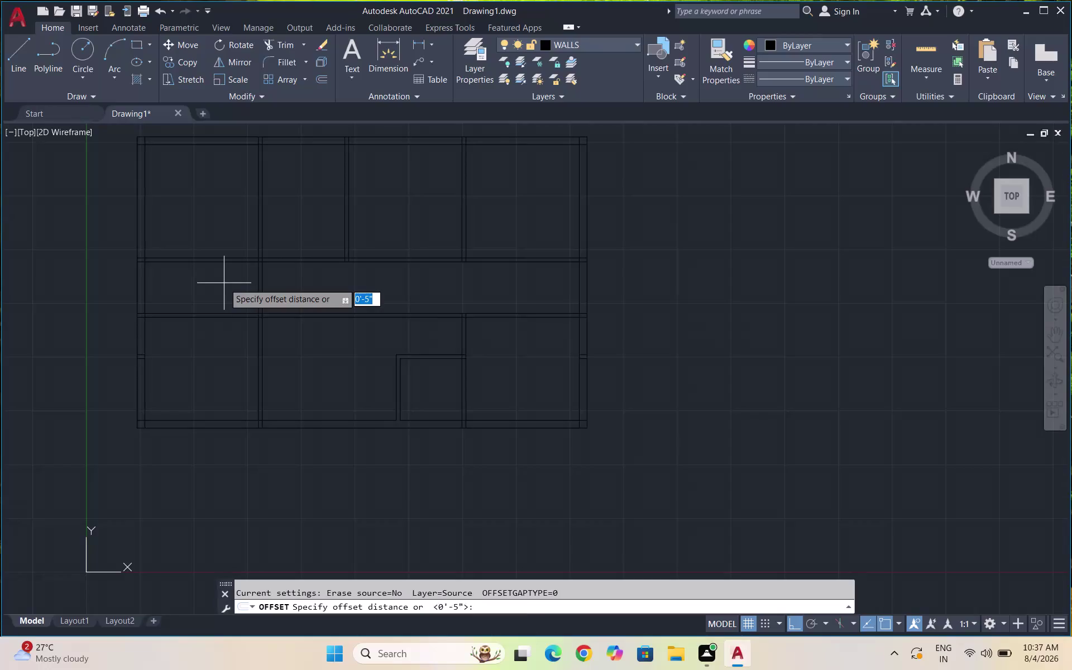
Offset the left outer wall line 6' into the plan.
key(6)
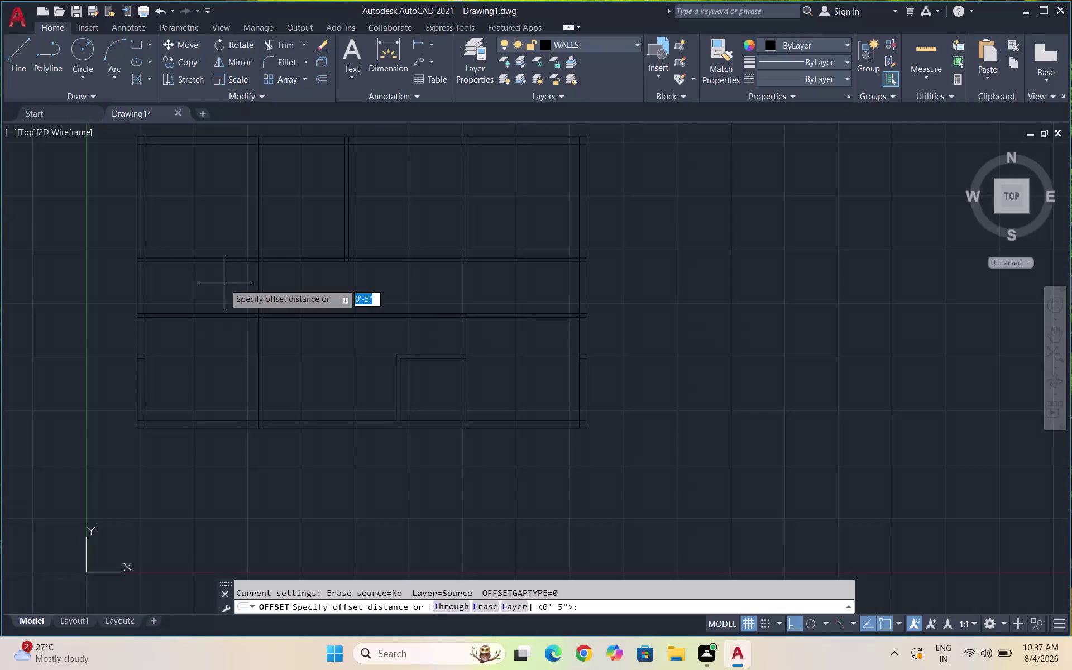
key(apostrophe)
key(Return)
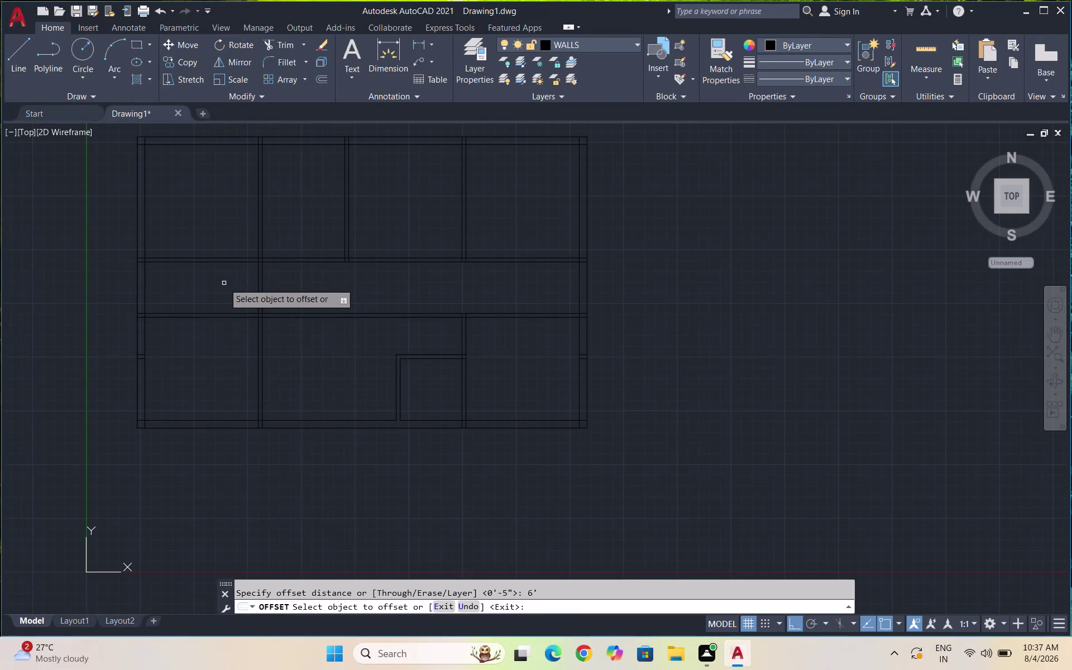
click(145, 293)
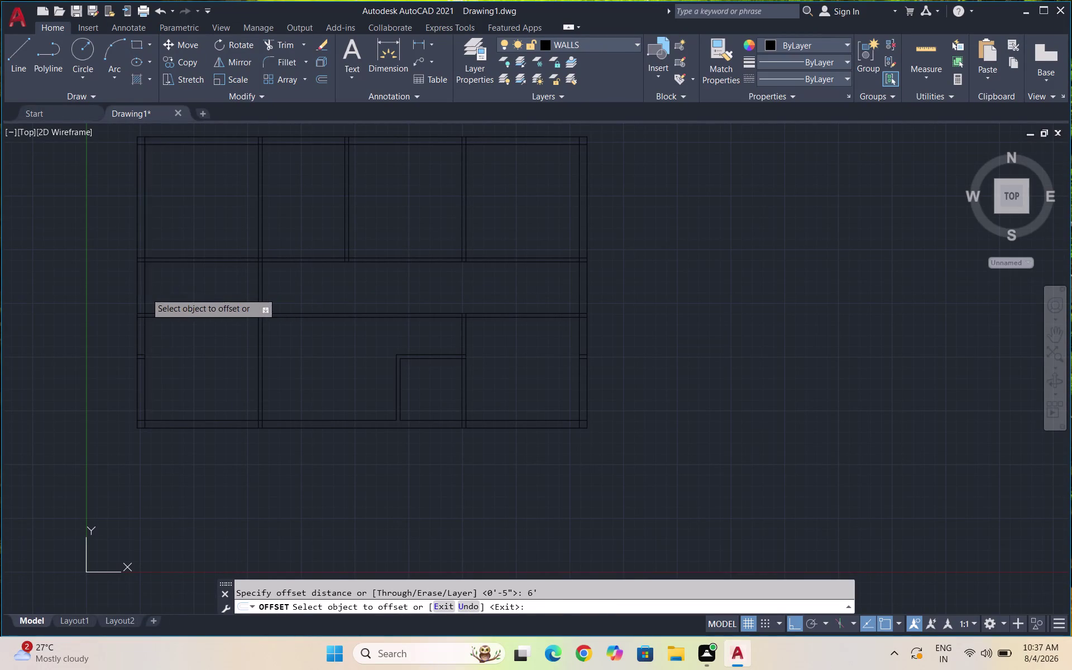
click(181, 289)
key(Escape)
Offset the new interior line by 4.5 to form the wall's second line.
key(o)
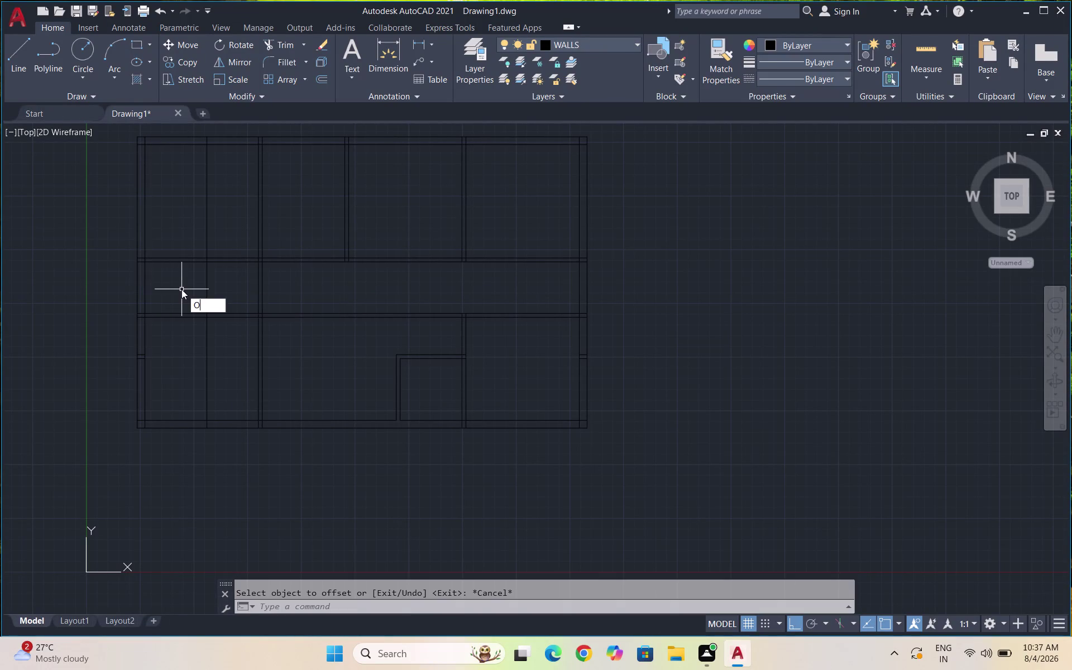
key(Return)
text(4.5)
key(Return)
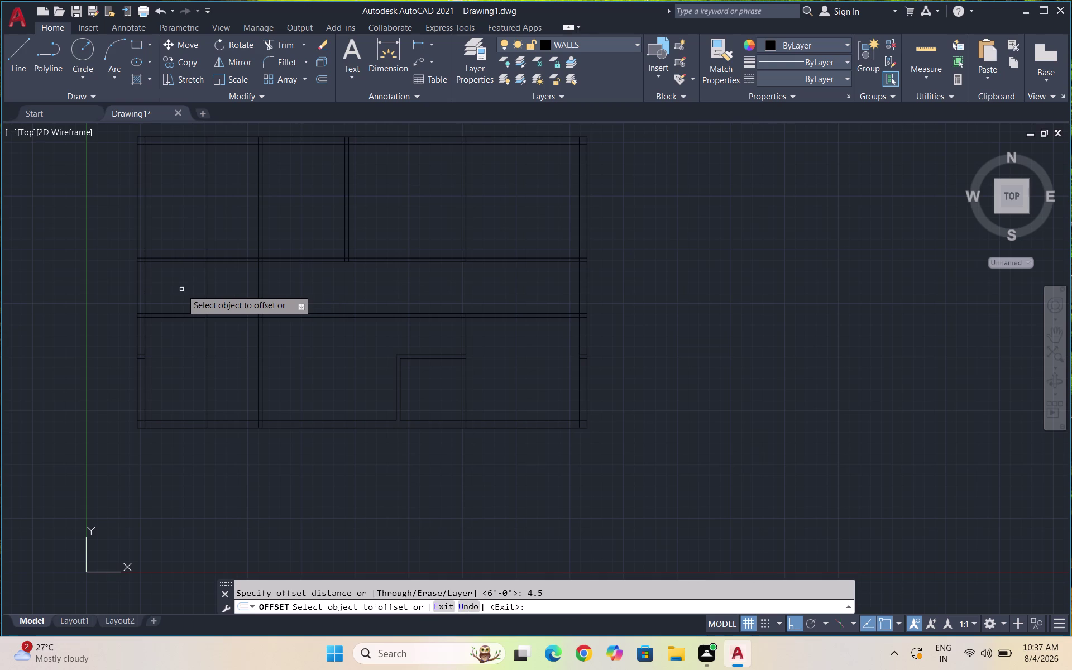
drag(207, 282, 225, 282)
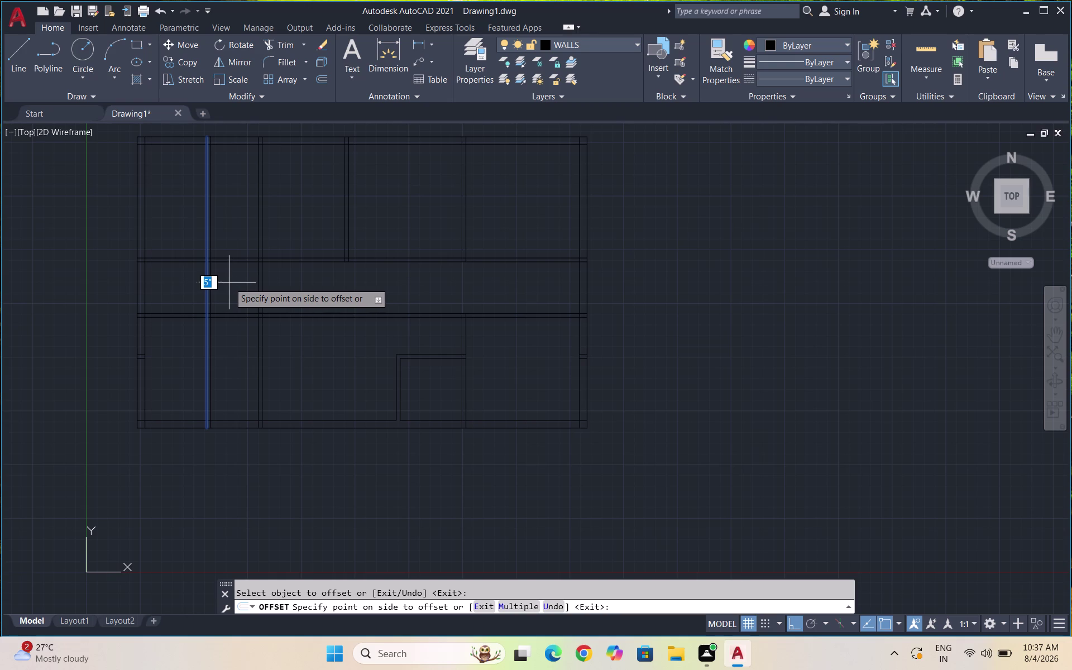
text(4.5)
key(Return)
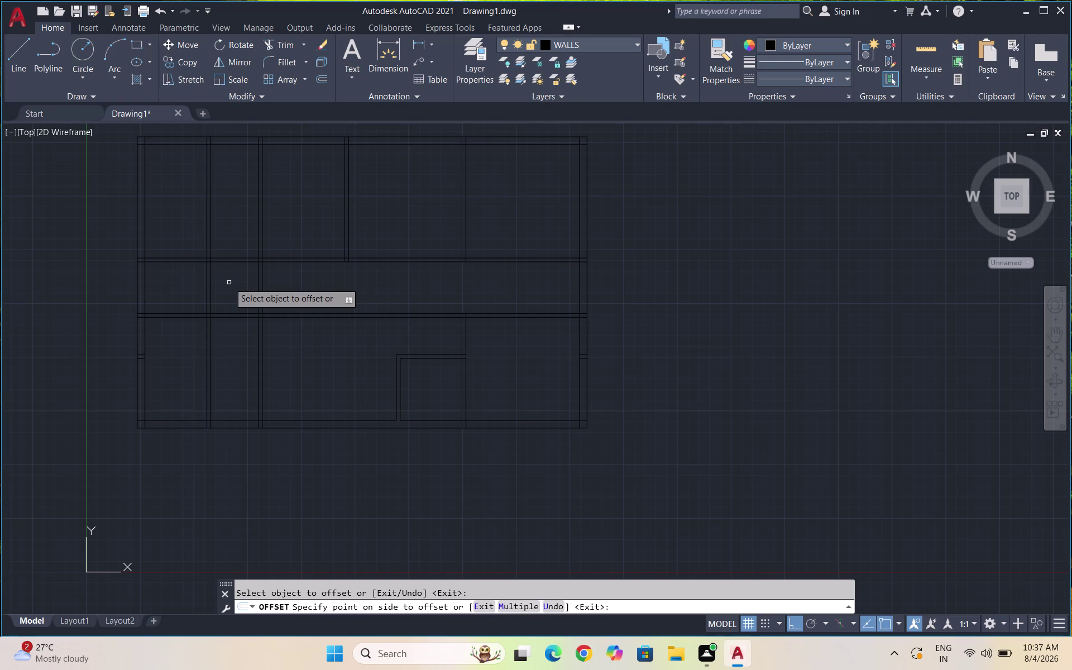
key(Escape)
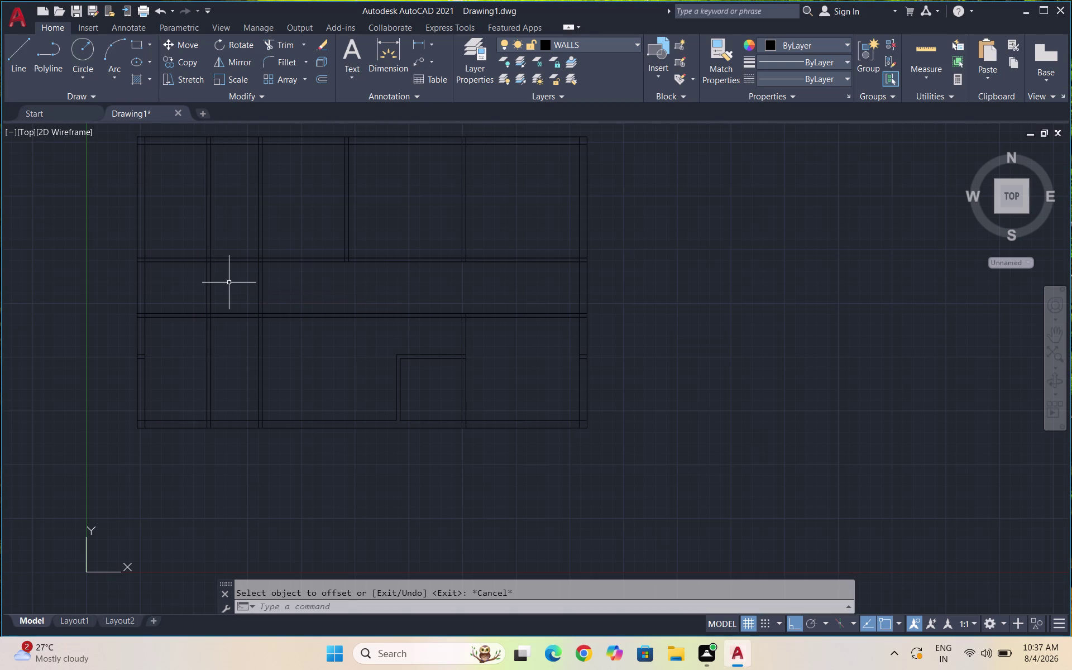
Trim the new wall lines out of the top-left and bottom-left rooms and the extra middle segment.
text(TR)
key(Return)
key(Return)
drag(220, 189, 194, 197)
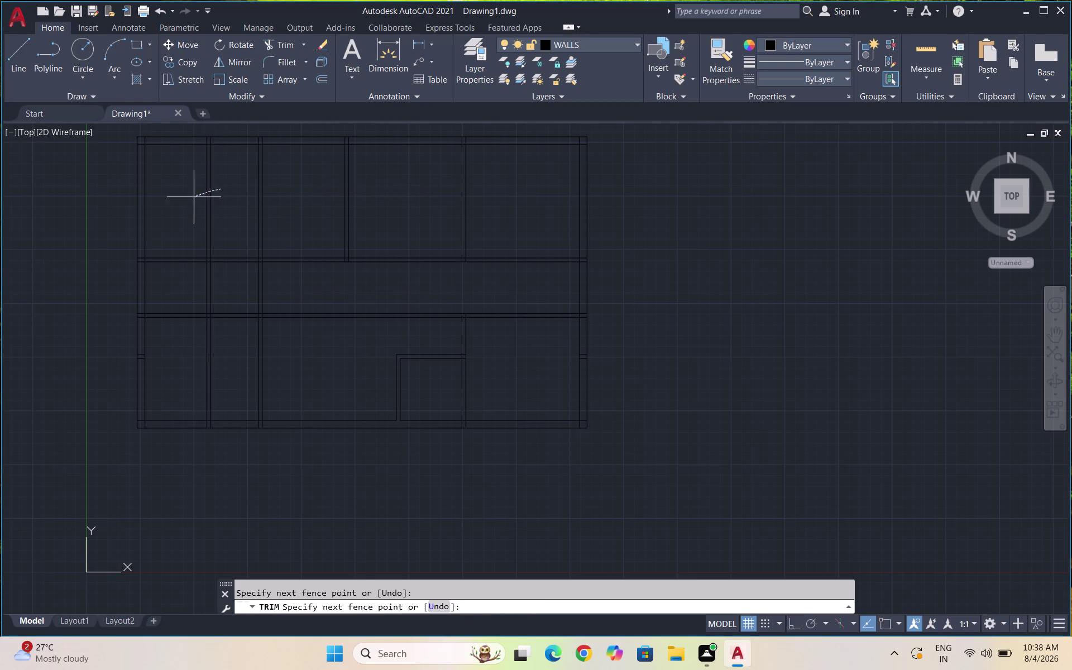
drag(195, 197, 194, 197)
drag(223, 373, 176, 373)
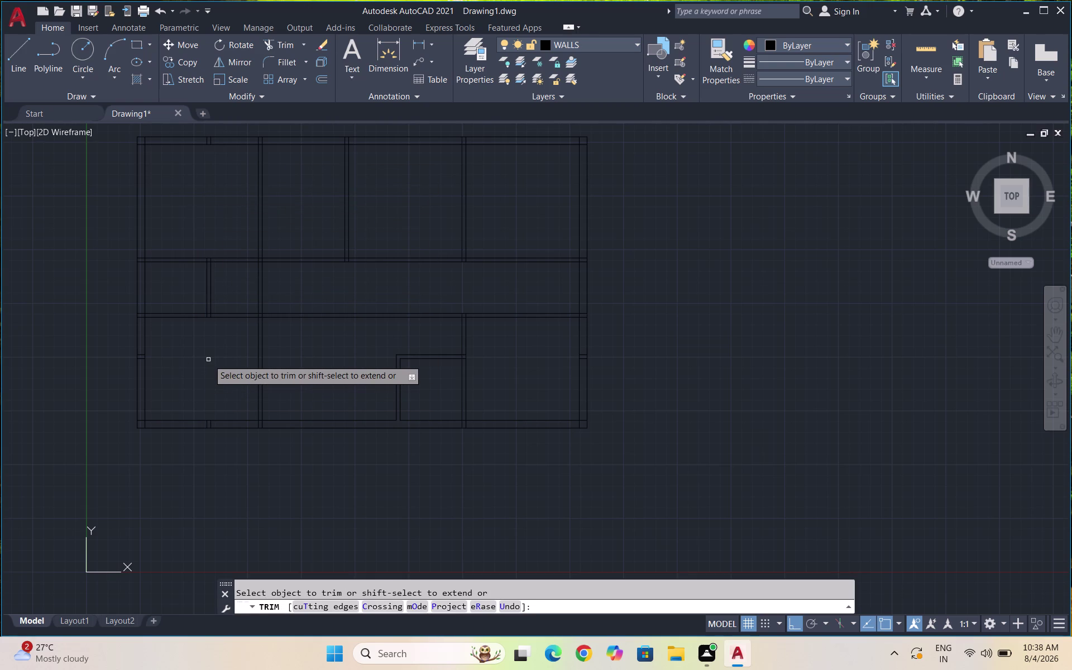
drag(244, 290, 350, 277)
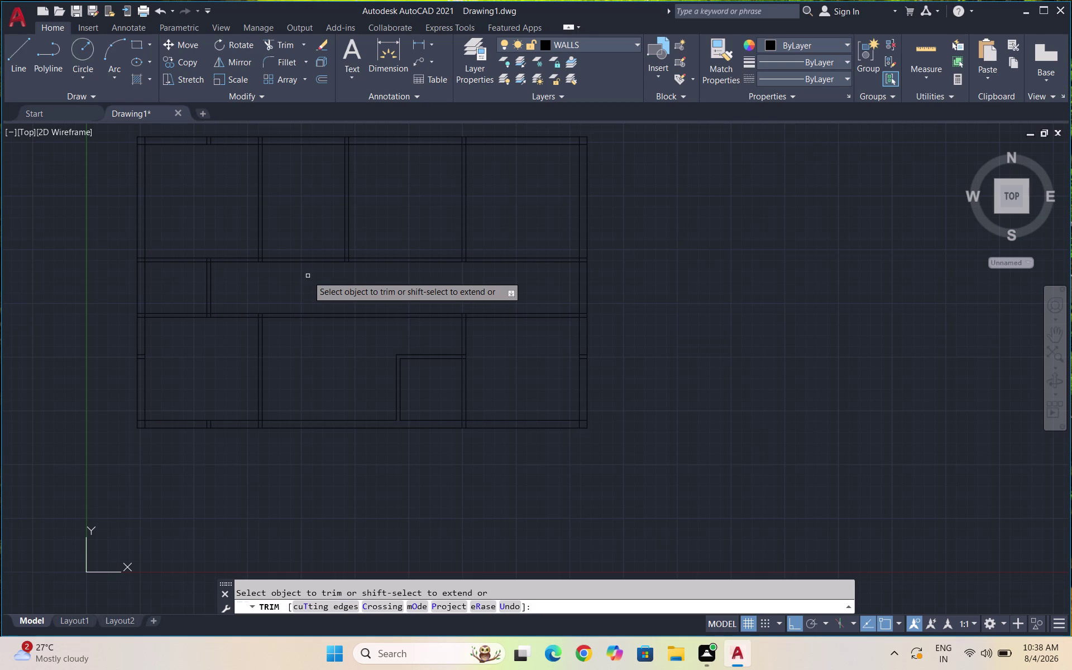
Trim the leftover line ends where the new wall meets the left outer wall.
scroll(down, 3)
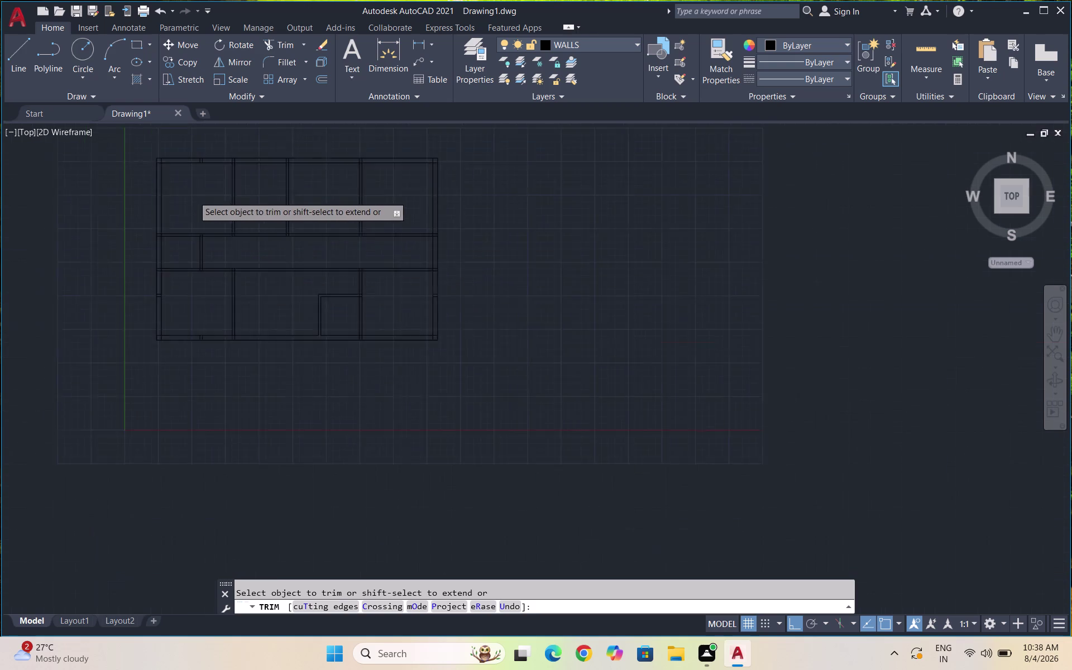
scroll(up, 3)
scroll(up, 3)
drag(365, 252, 363, 251)
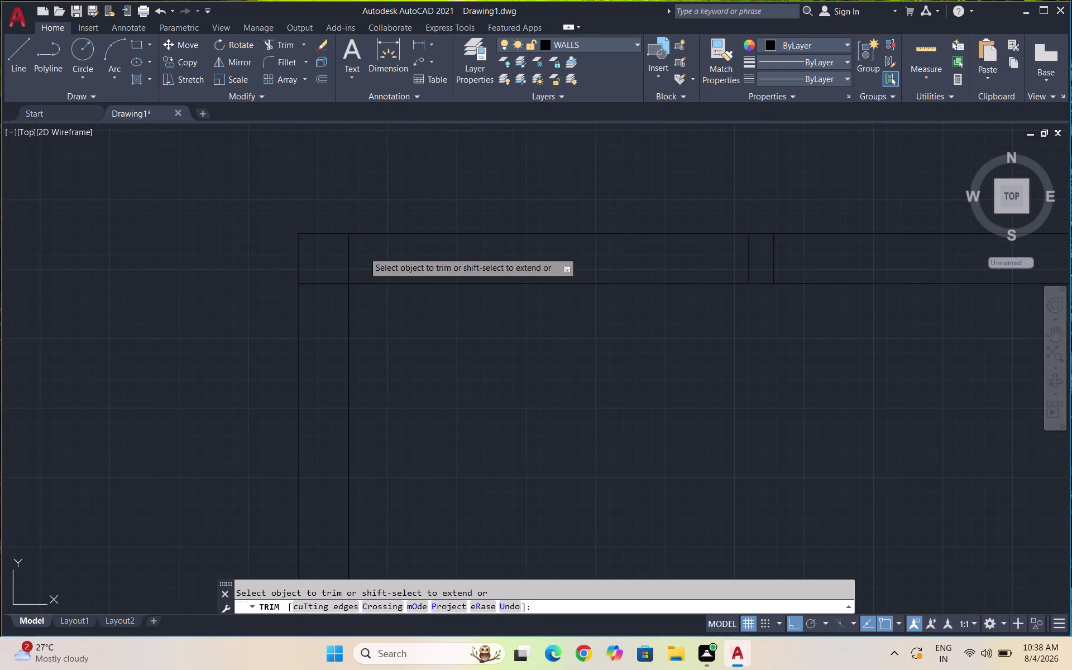
drag(363, 251, 322, 285)
scroll(down, 3)
scroll(up, 3)
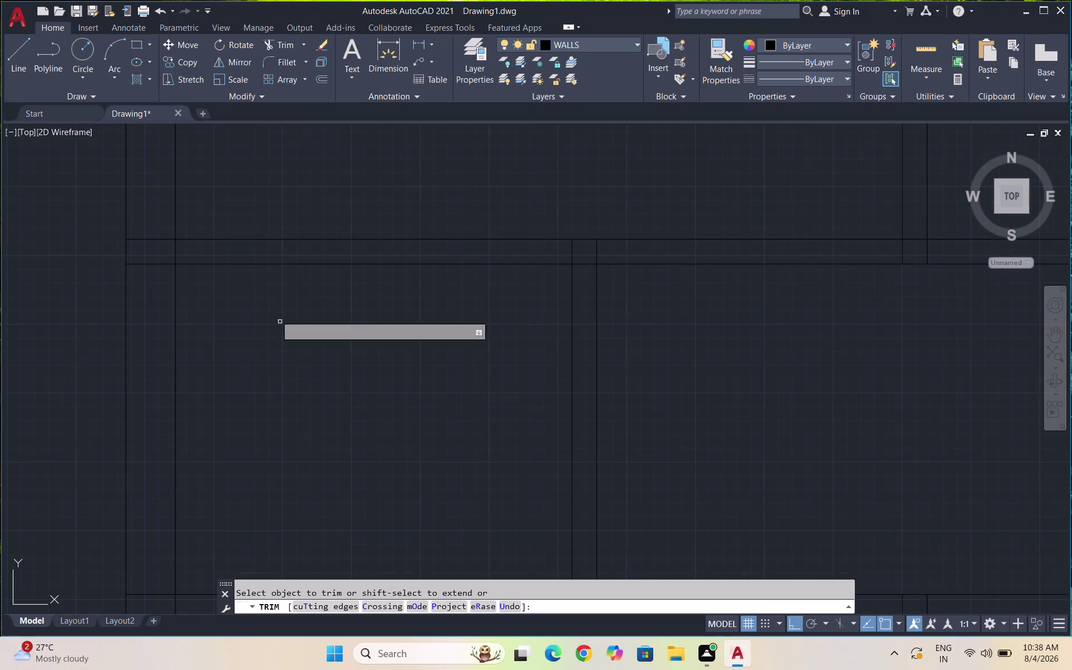
drag(179, 249, 155, 224)
drag(154, 229, 158, 273)
scroll(down, 3)
scroll(up, 3)
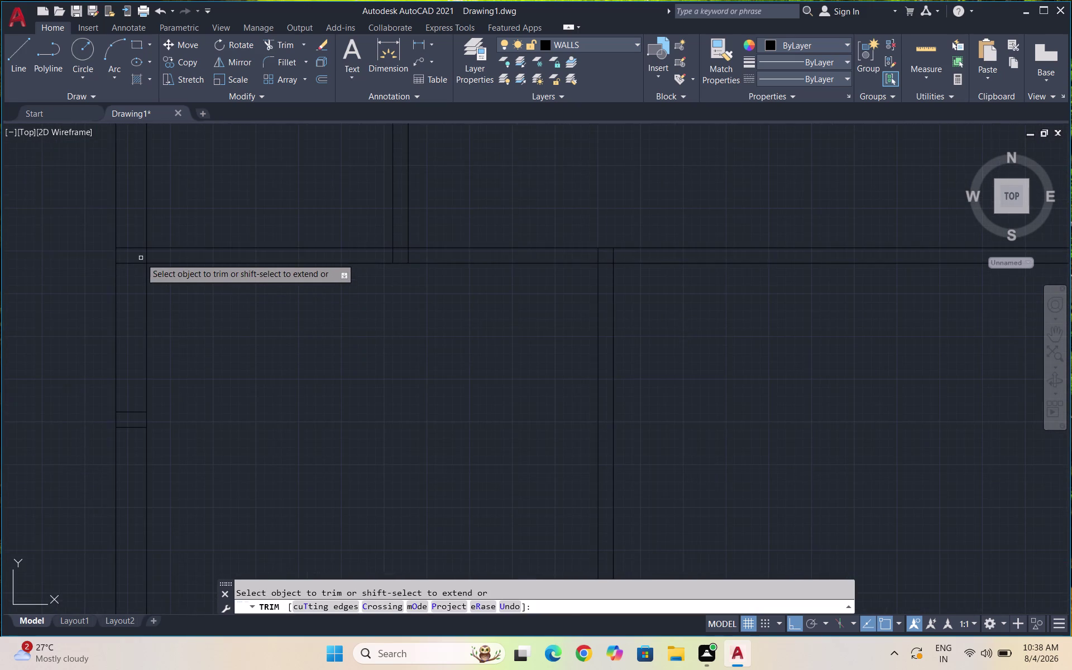
scroll(up, 3)
drag(176, 242, 117, 198)
scroll(down, 3)
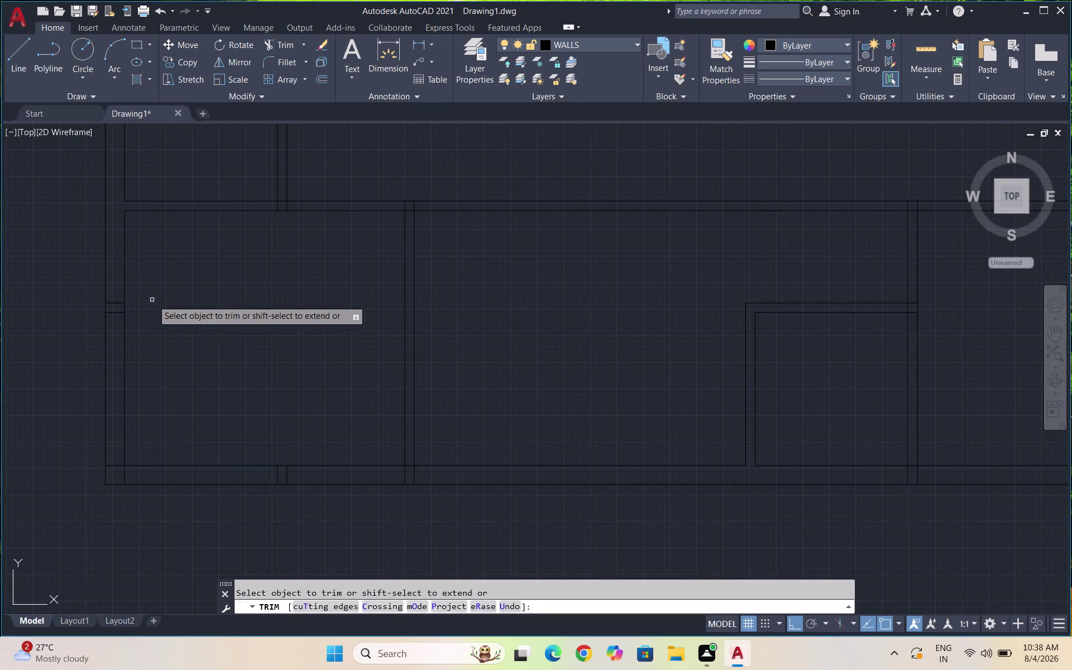
drag(117, 300, 118, 330)
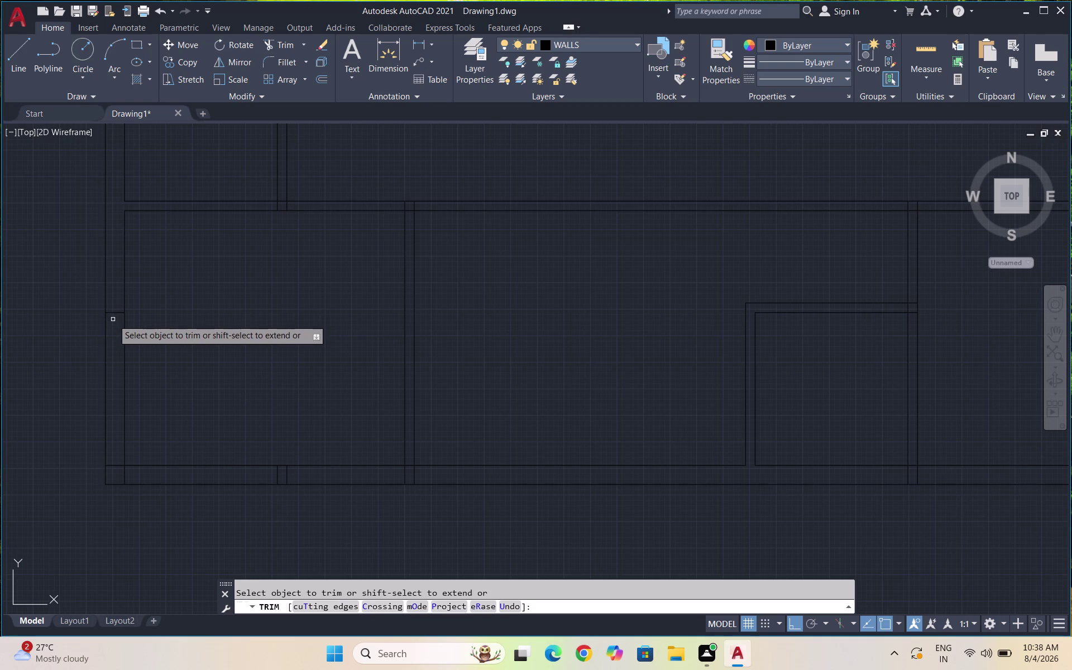
drag(114, 318, 116, 311)
click(116, 304)
Trim the overlapping lines at the remaining wall junction and zoom back to the full plan.
scroll(up, 3)
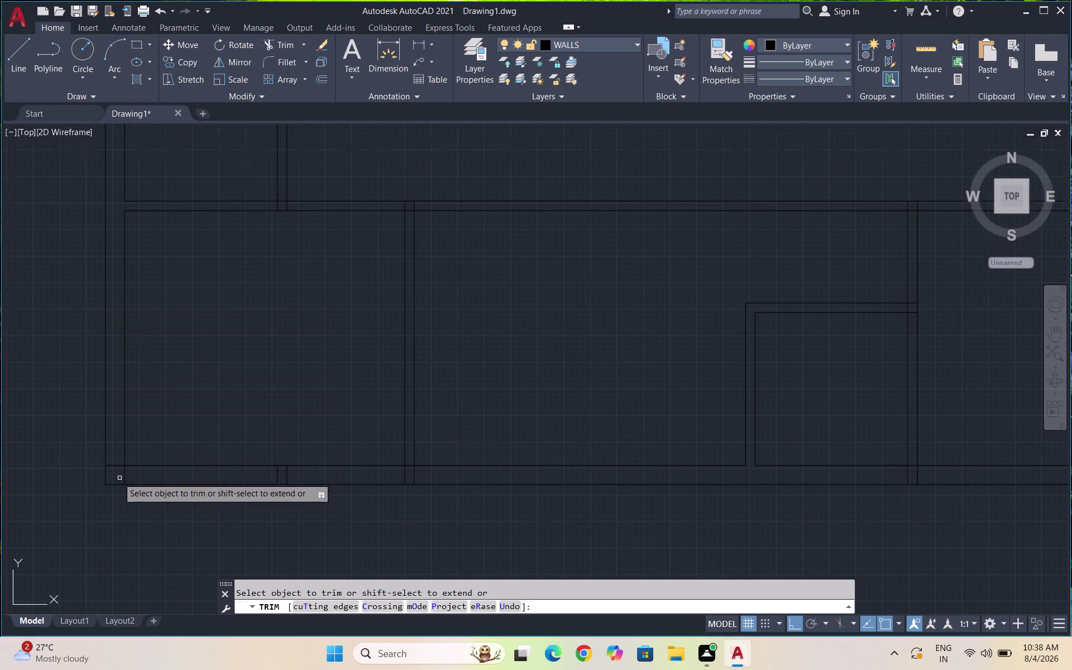
scroll(up, 3)
drag(159, 477, 107, 390)
scroll(down, 3)
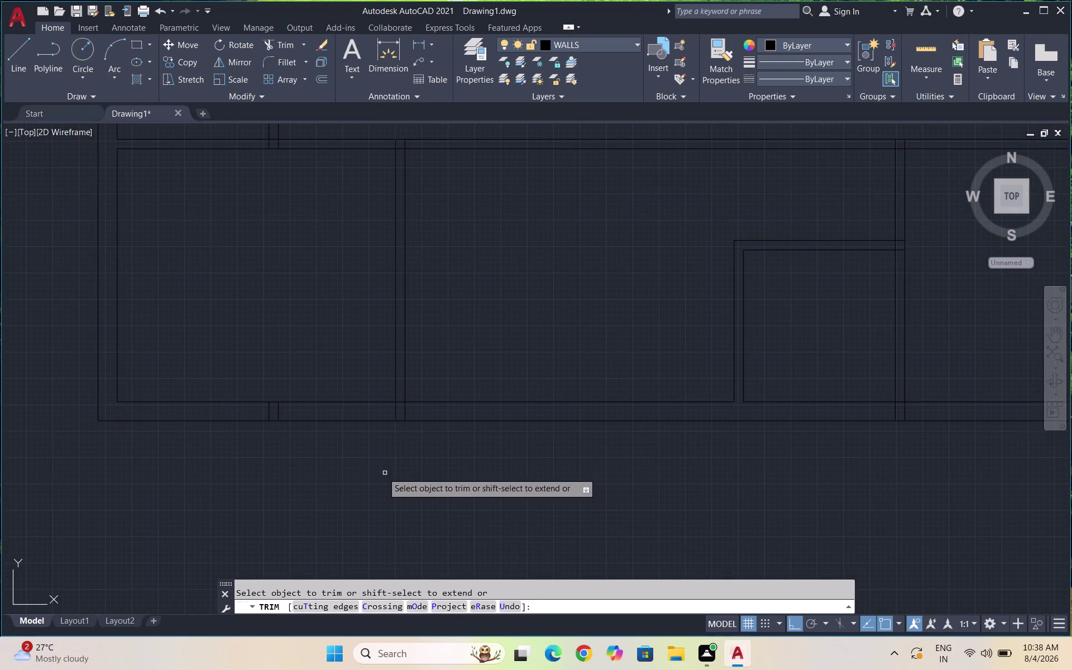
scroll(up, 3)
drag(294, 413, 172, 412)
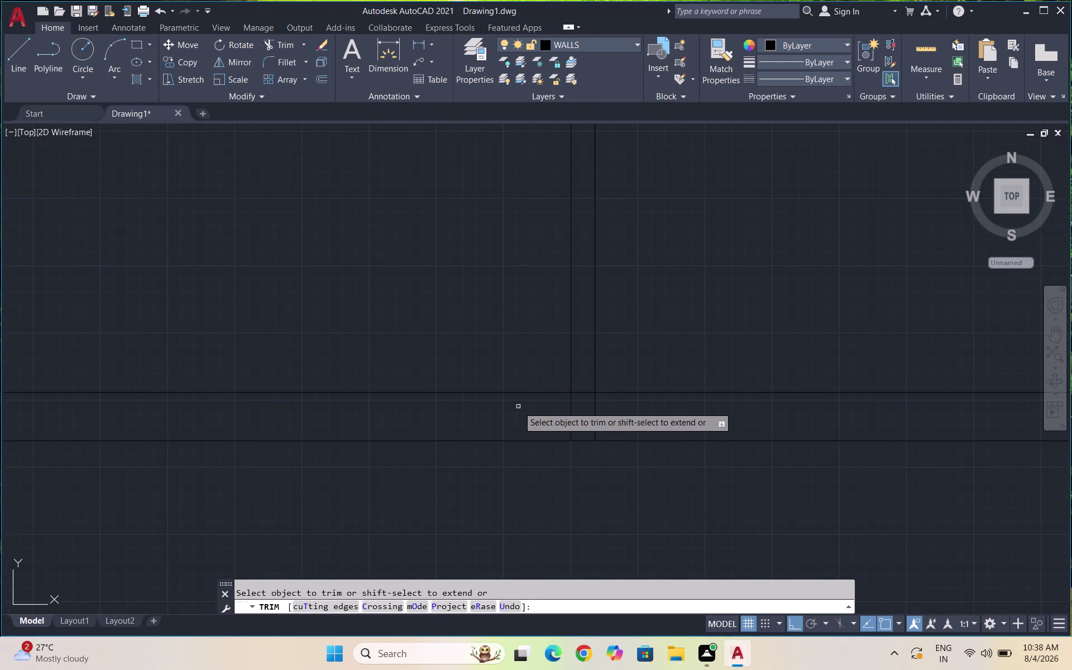
drag(619, 408, 522, 425)
drag(583, 384, 586, 400)
scroll(down, 3)
scroll(up, 3)
scroll(up, 3)
drag(687, 385, 501, 293)
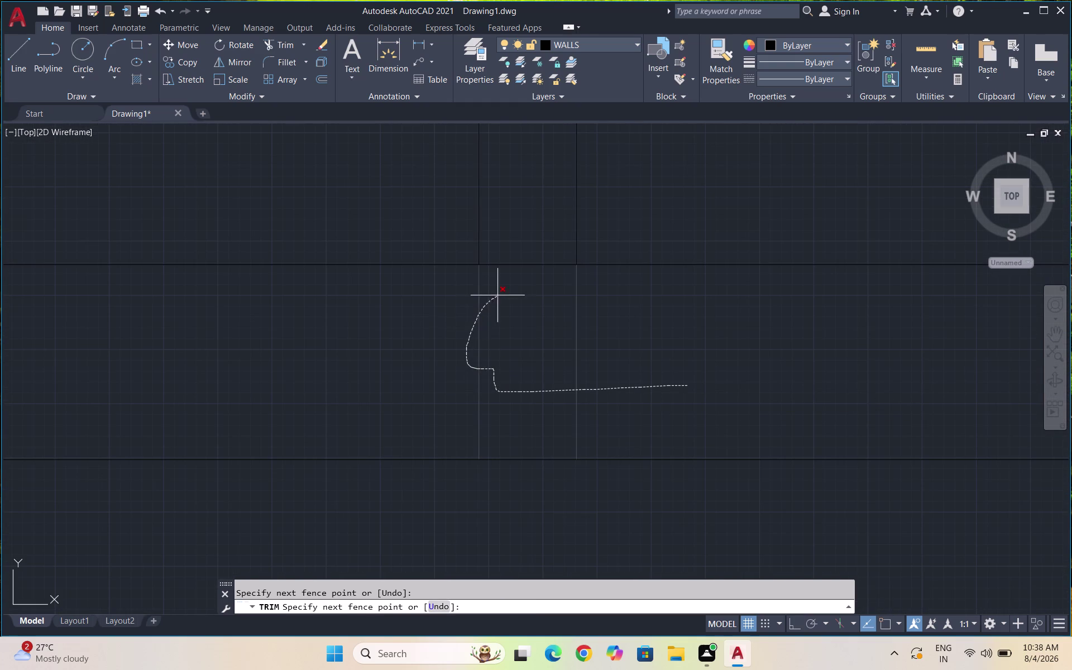
drag(501, 293, 522, 246)
scroll(down, 3)
scroll(up, 3)
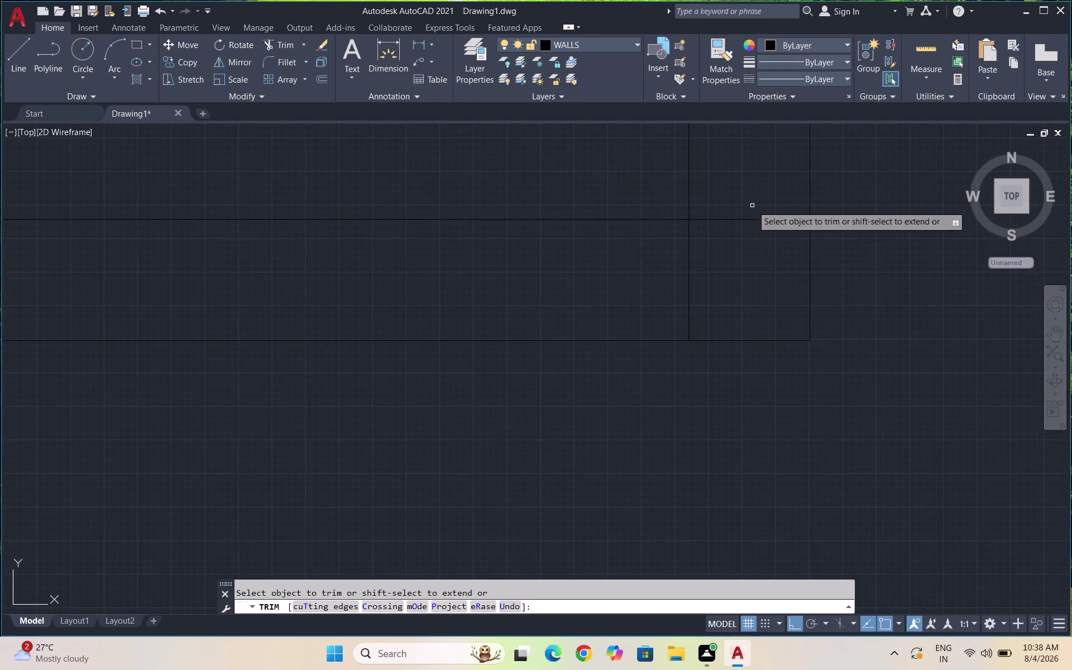
drag(747, 201, 674, 294)
scroll(down, 3)
scroll(down, 3)
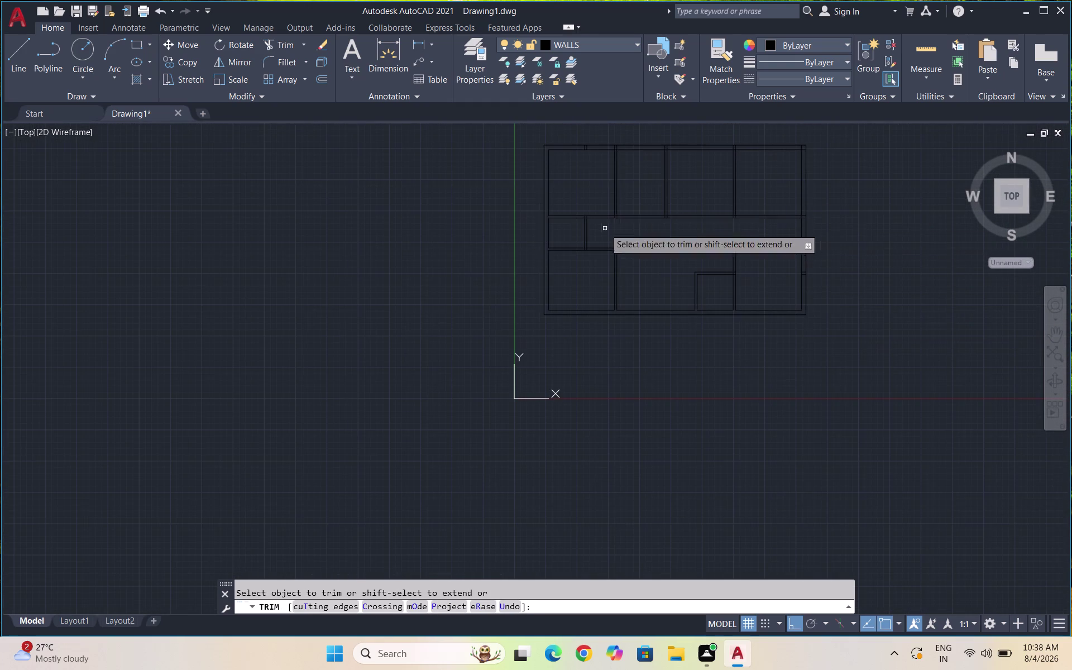
Trim away the overlapping wall lines at the first central wall junction.
scroll(up, 3)
drag(623, 263, 571, 268)
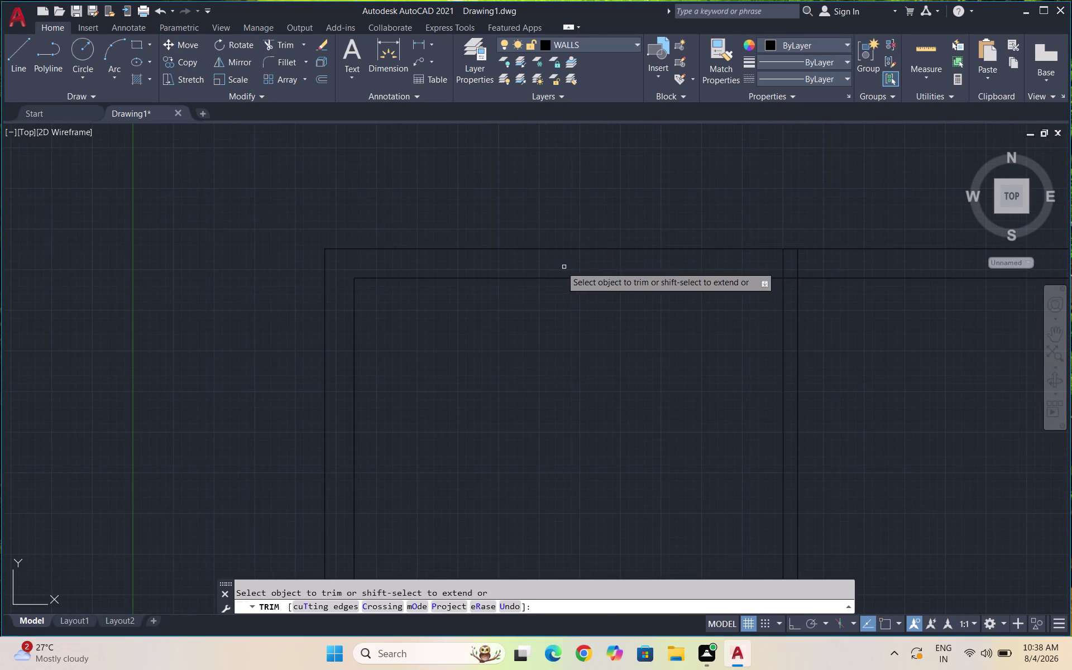
scroll(down, 3)
scroll(up, 3)
drag(629, 266, 434, 294)
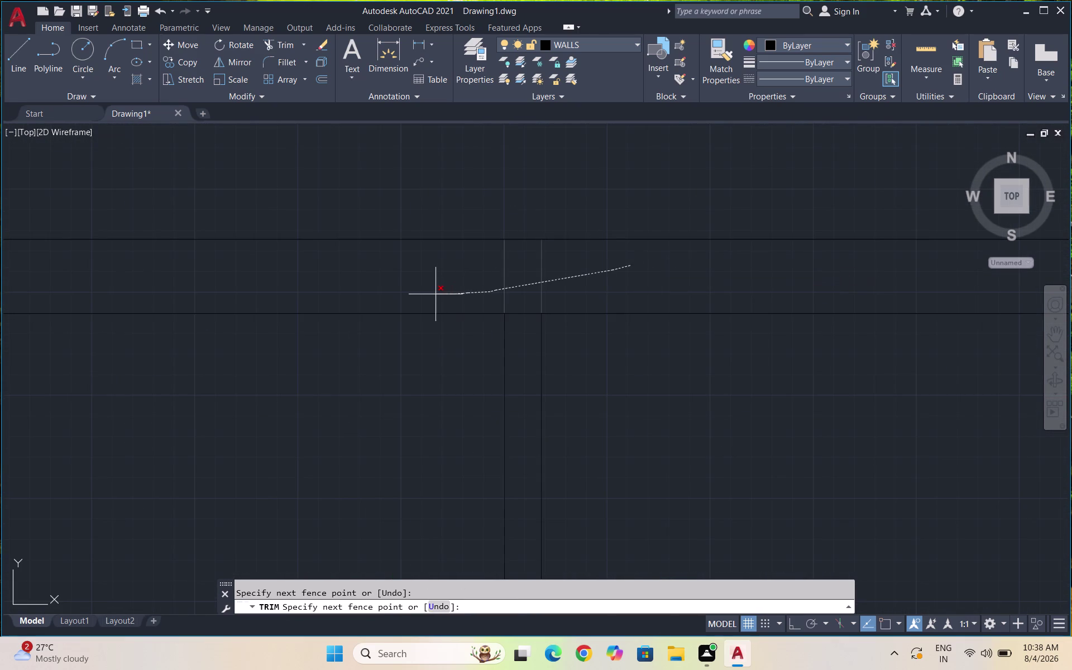
drag(434, 295, 444, 294)
drag(492, 280, 521, 333)
scroll(down, 3)
scroll(up, 3)
drag(556, 293, 490, 292)
scroll(down, 3)
scroll(up, 3)
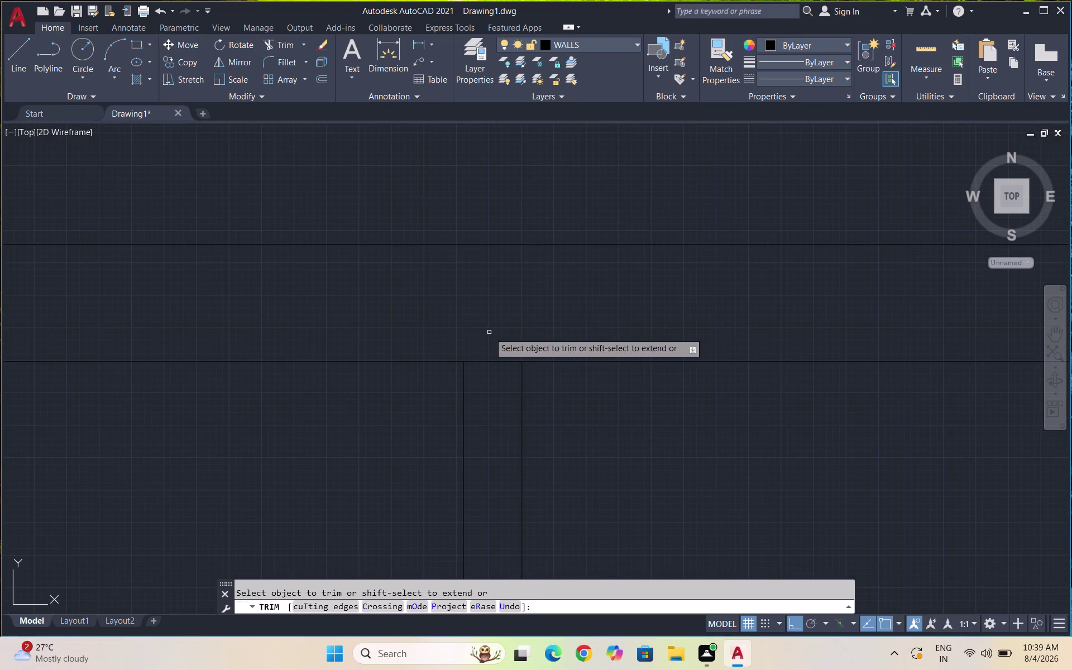
Move across the plan and trim the crossing wall lines at the left junctions.
drag(492, 343, 495, 351)
scroll(down, 3)
scroll(up, 3)
drag(487, 301, 468, 374)
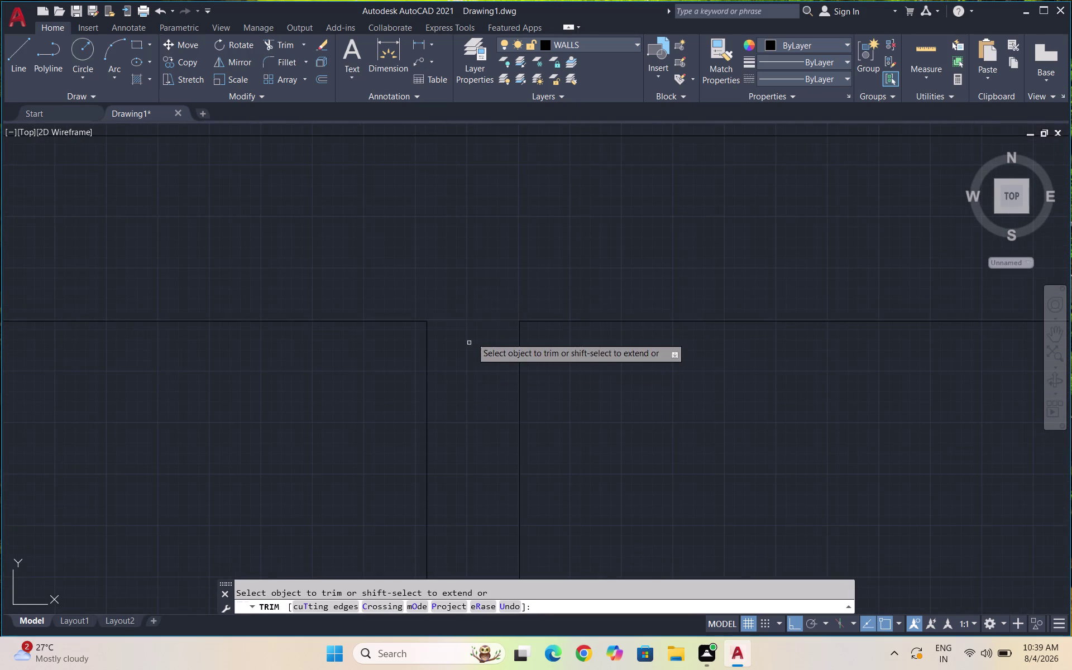
scroll(down, 3)
scroll(down, 3)
scroll(up, 3)
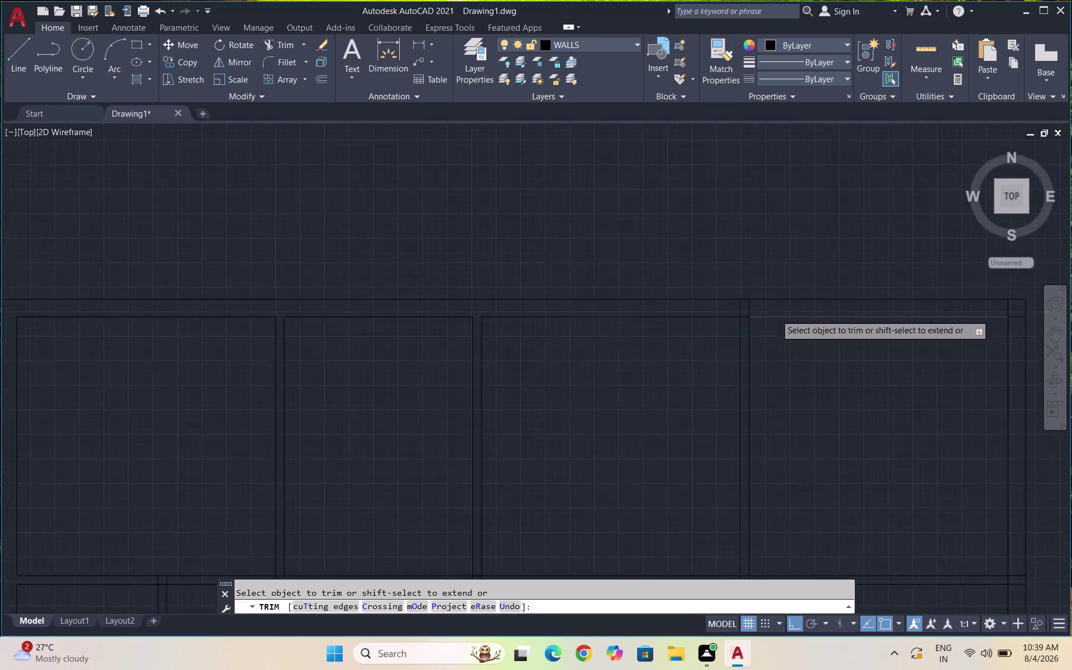
scroll(up, 3)
scroll(up, 3)
drag(699, 303, 494, 317)
drag(612, 331, 616, 457)
scroll(down, 3)
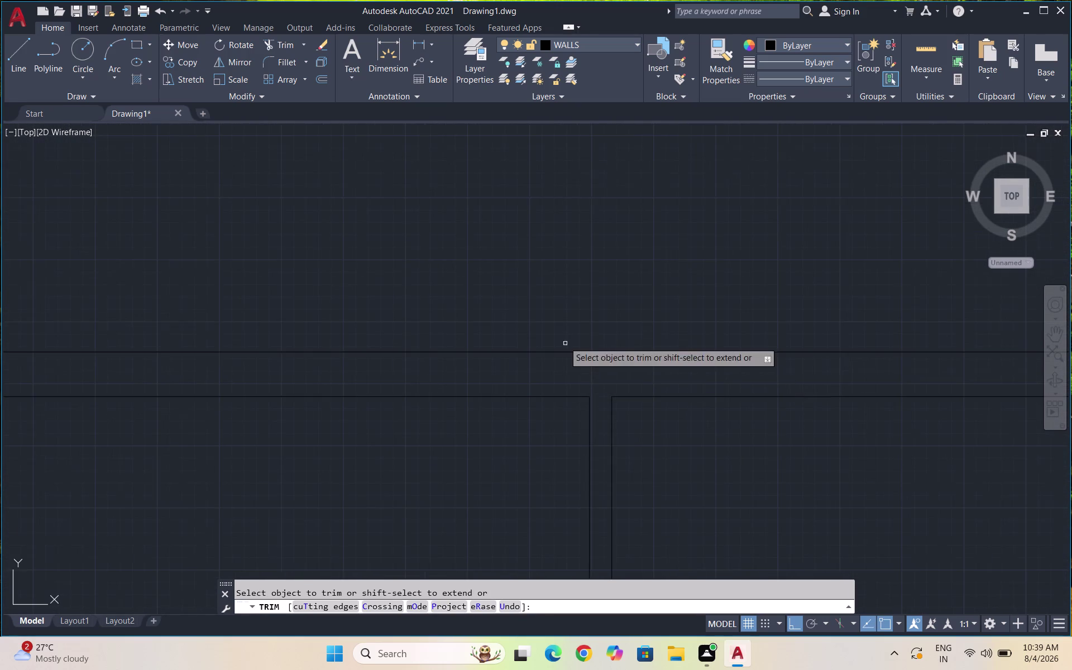
scroll(down, 3)
scroll(up, 3)
scroll(up, 3)
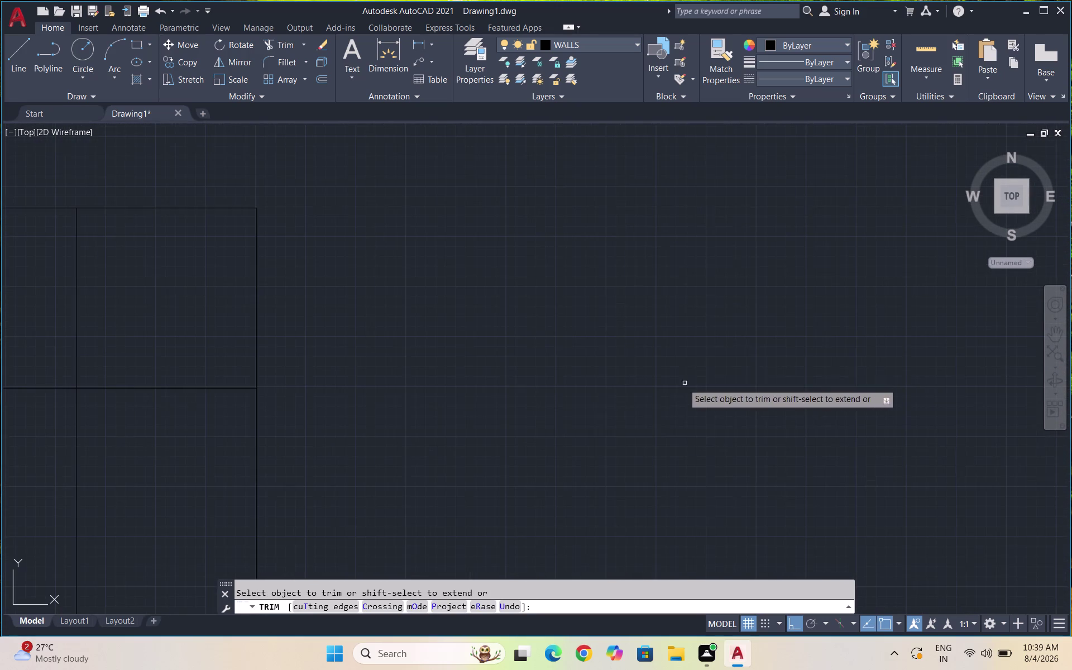
drag(45, 303, 147, 435)
scroll(down, 3)
scroll(down, 3)
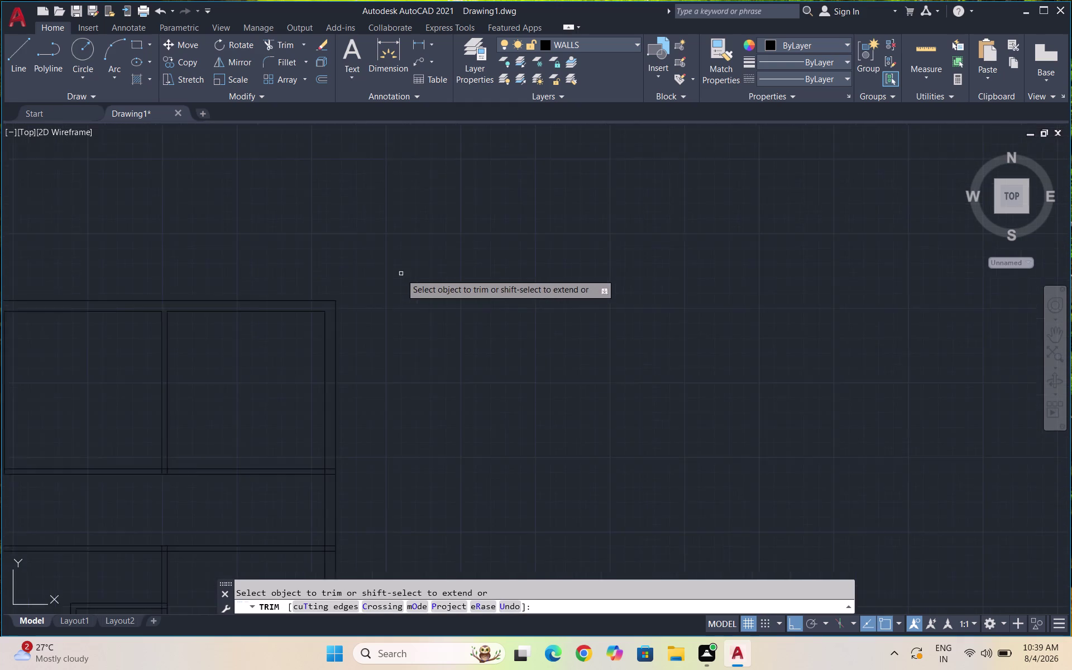
scroll(down, 3)
scroll(up, 3)
scroll(up, 3)
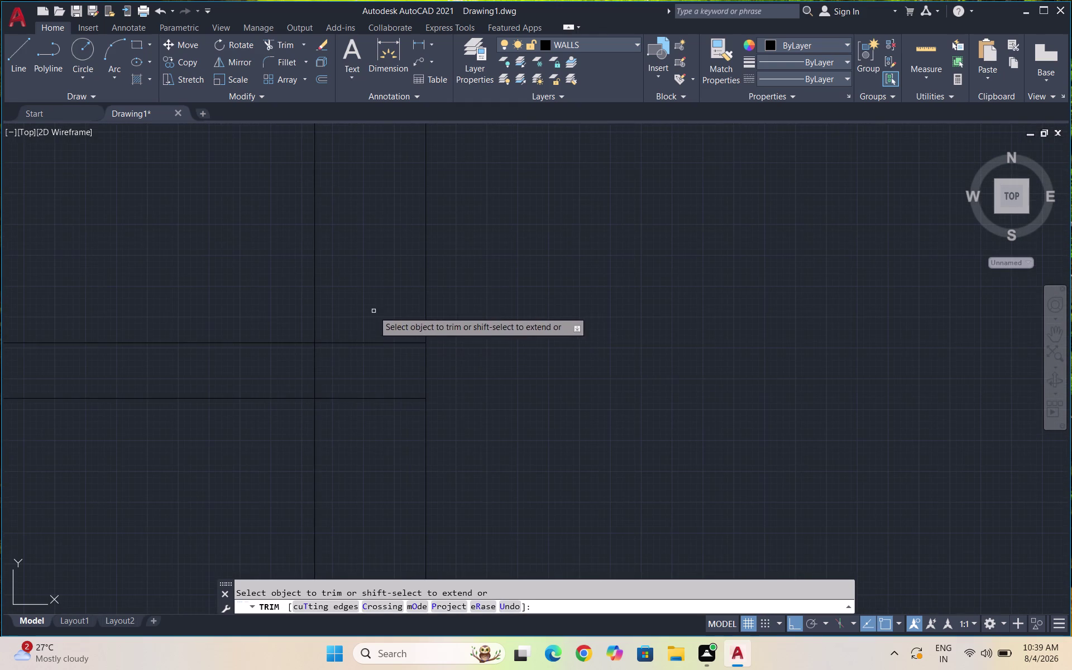
drag(374, 314, 307, 367)
scroll(down, 3)
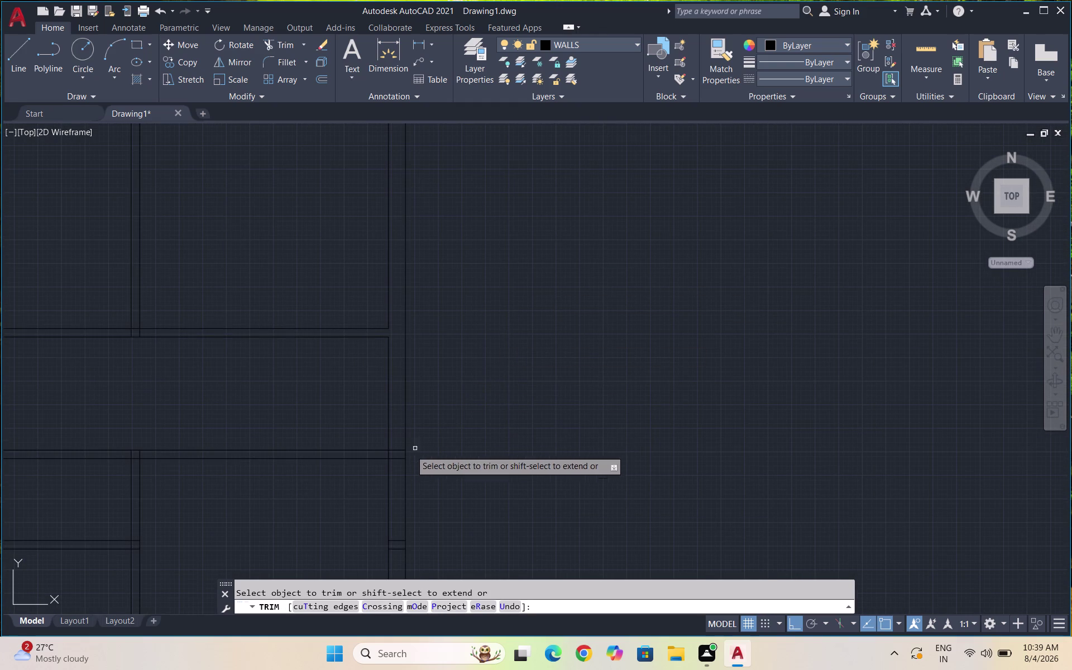
scroll(down, 3)
scroll(up, 3)
scroll(up, 3)
drag(408, 396, 411, 386)
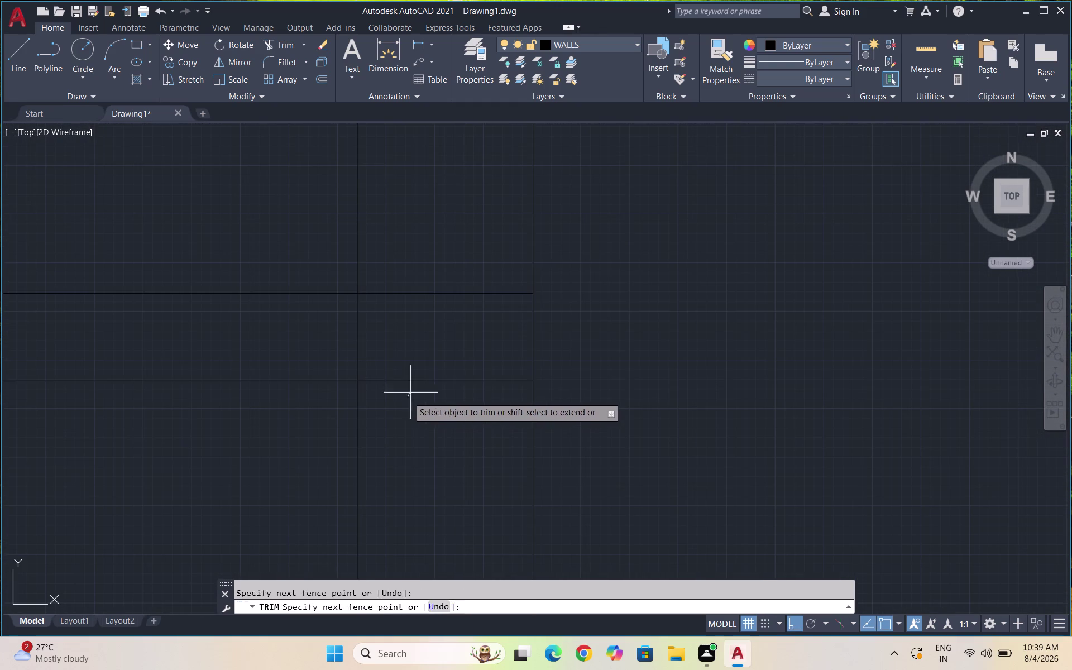
drag(410, 387, 403, 350)
drag(401, 251, 396, 314)
click(321, 321)
drag(321, 321, 392, 320)
scroll(down, 3)
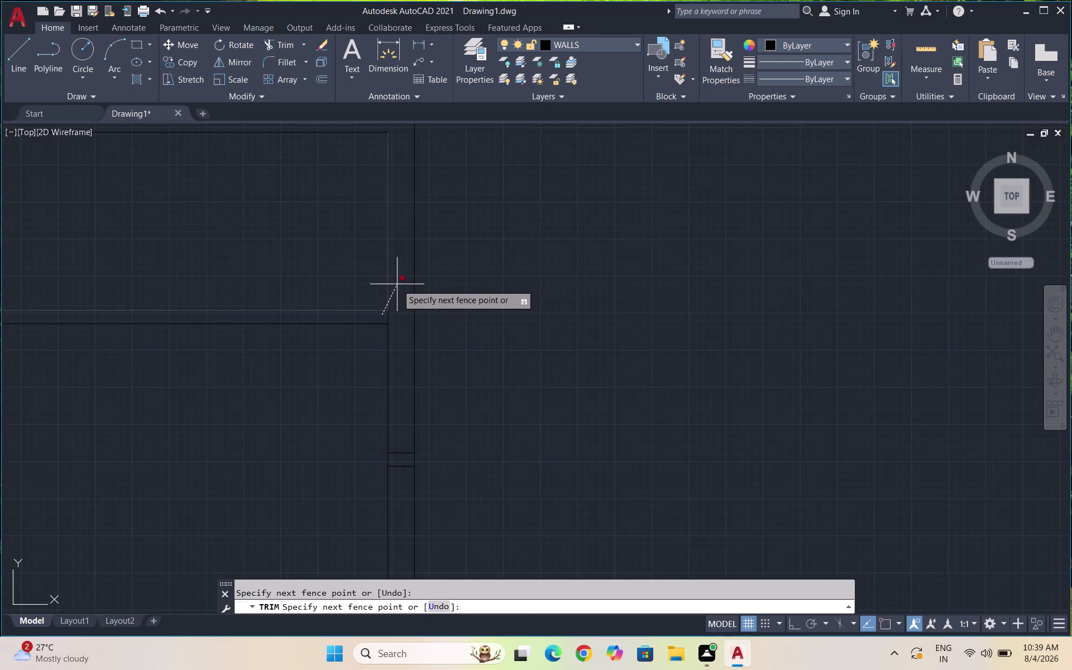
scroll(up, 3)
click(394, 318)
Trim the overlapping wall segments at the corridor junction and neighbouring junctions.
scroll(down, 3)
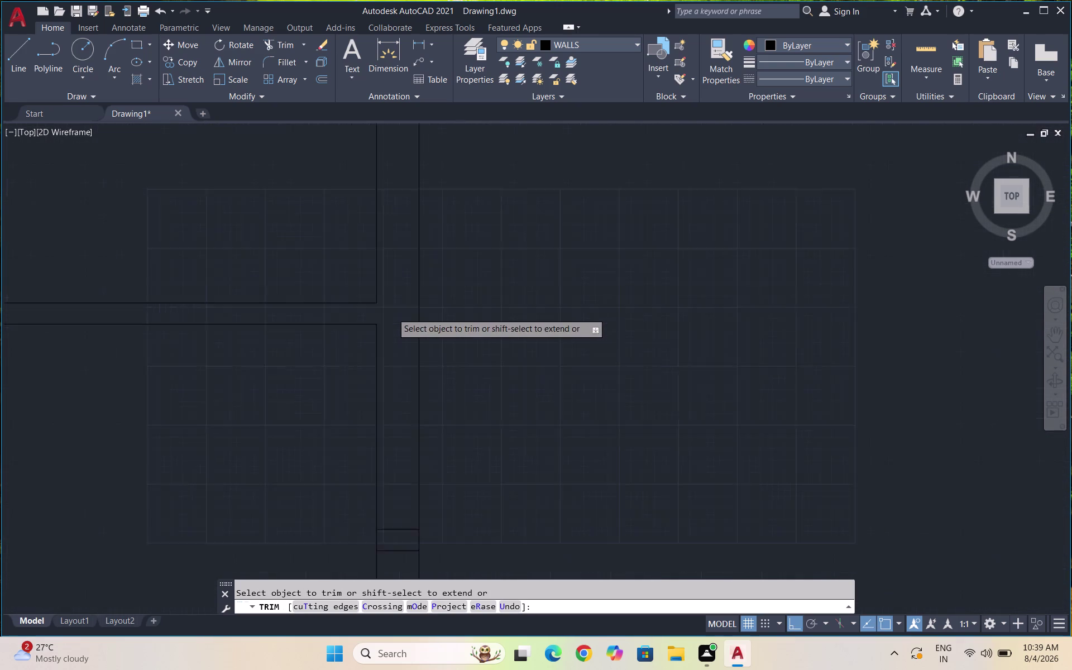
scroll(down, 3)
scroll(up, 3)
drag(355, 328, 361, 390)
scroll(down, 3)
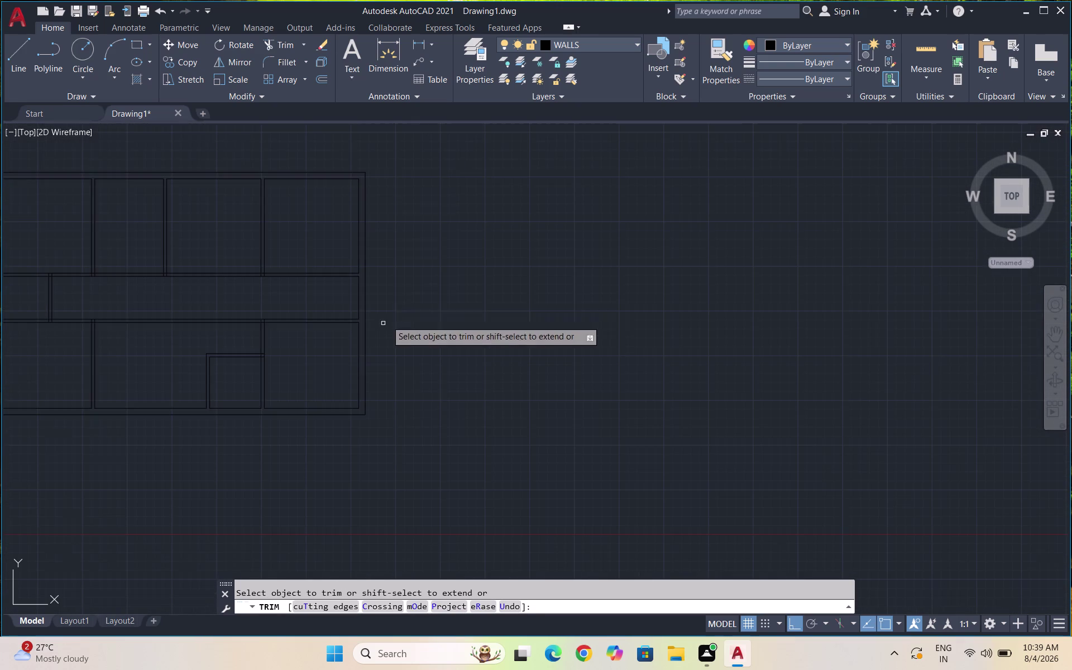
scroll(down, 3)
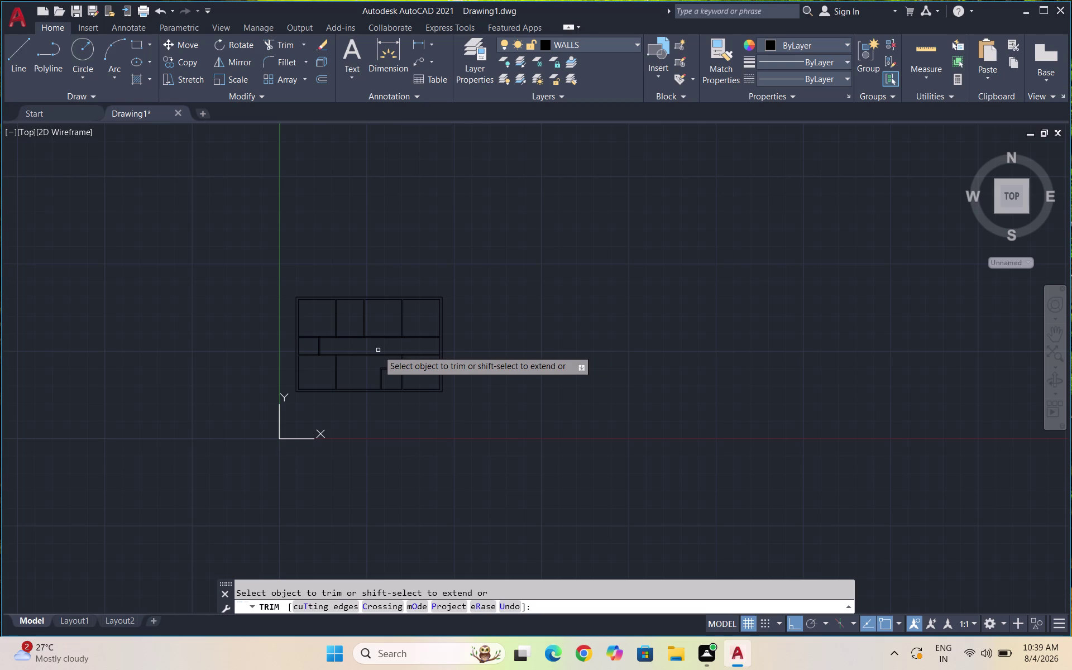
scroll(up, 3)
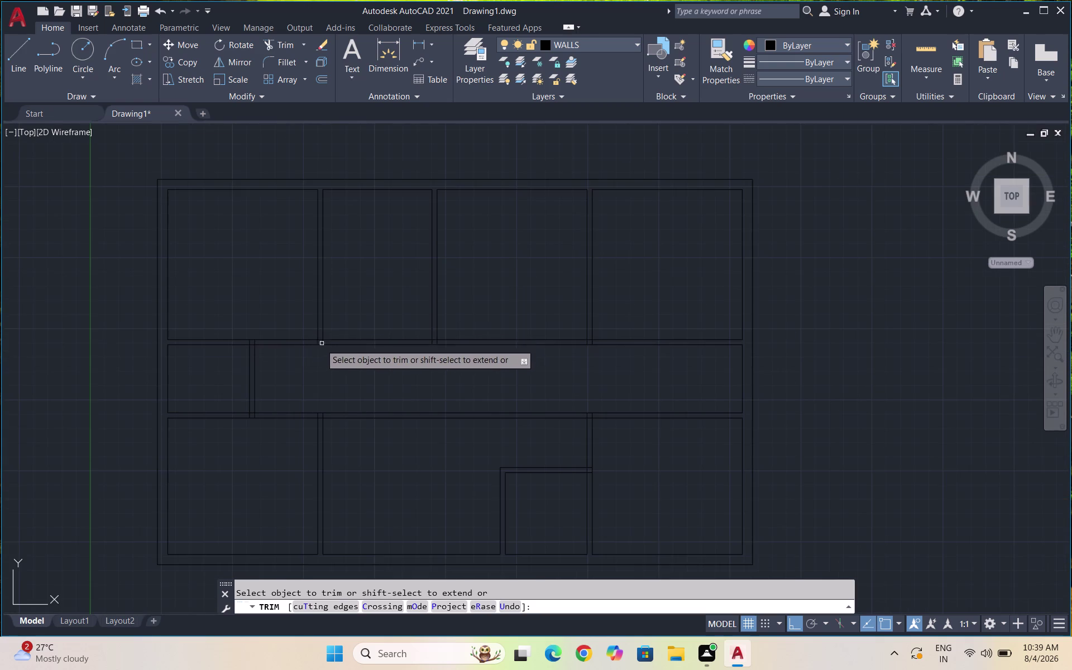
scroll(up, 3)
scroll(up, 3)
drag(192, 325, 116, 321)
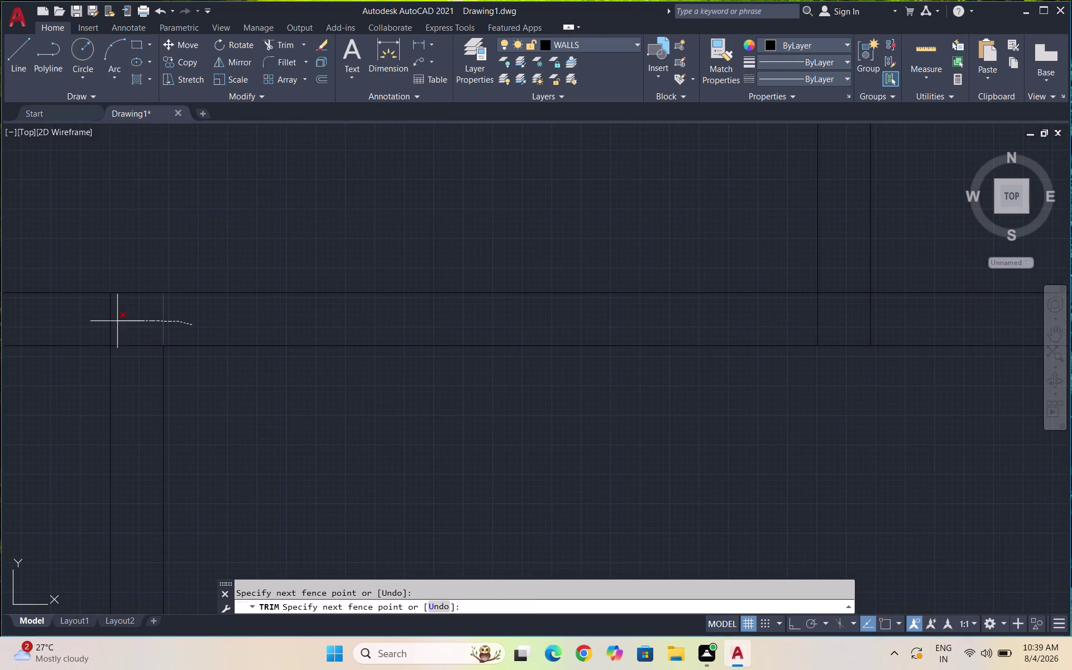
drag(116, 321, 93, 327)
drag(88, 327, 137, 364)
scroll(down, 3)
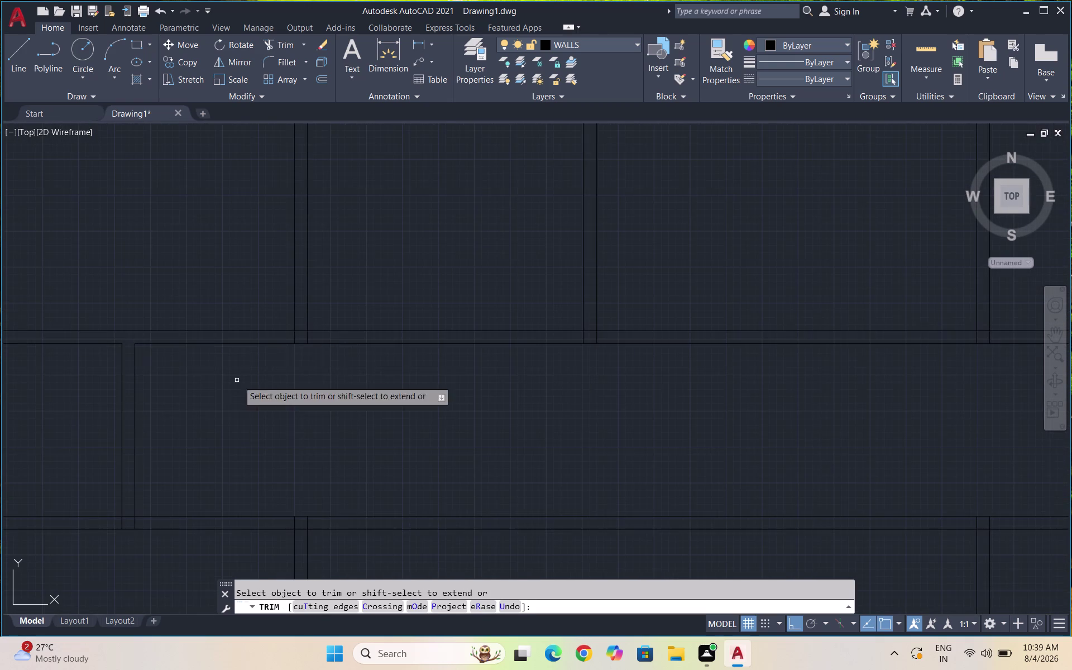
scroll(up, 3)
drag(302, 363, 266, 342)
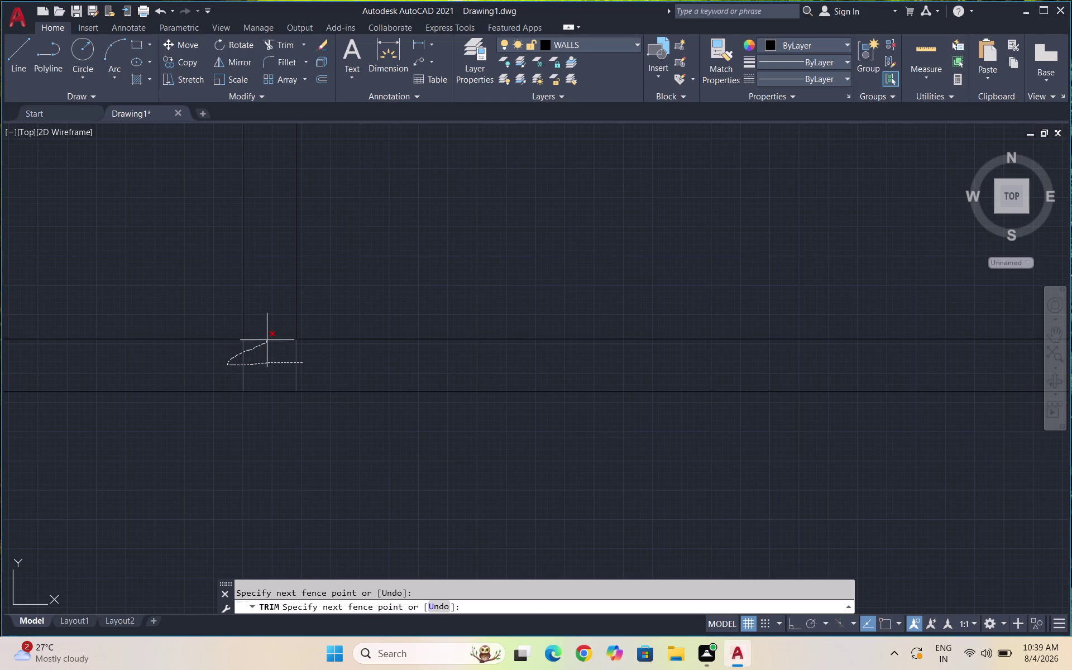
drag(266, 341, 268, 318)
scroll(down, 3)
scroll(up, 3)
scroll(up, 3)
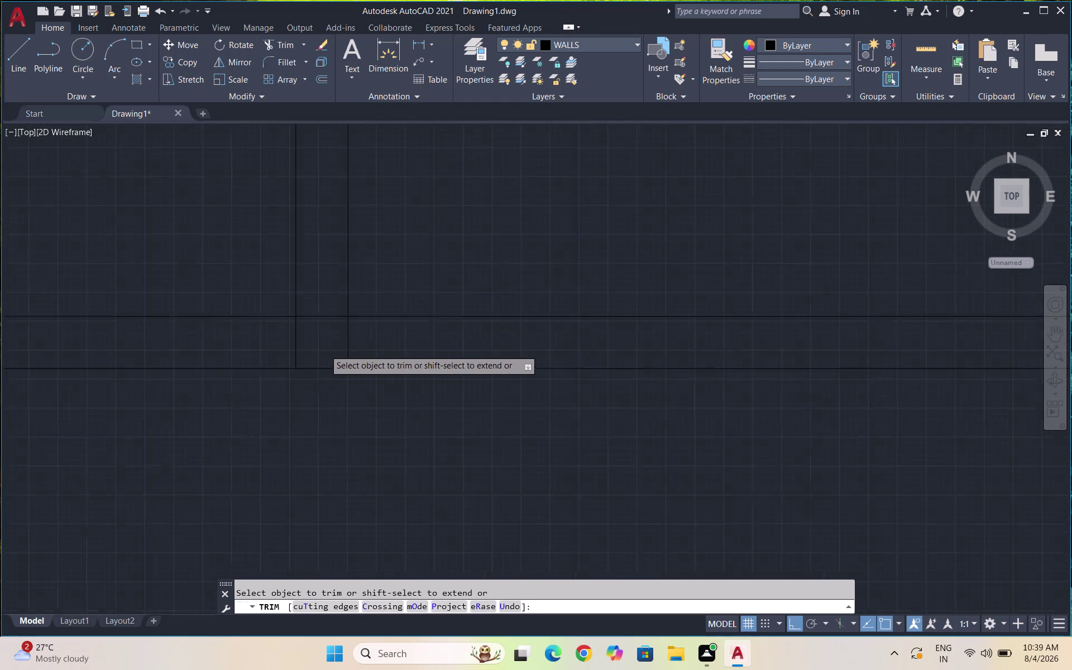
scroll(up, 3)
drag(383, 329, 231, 340)
drag(176, 366, 198, 360)
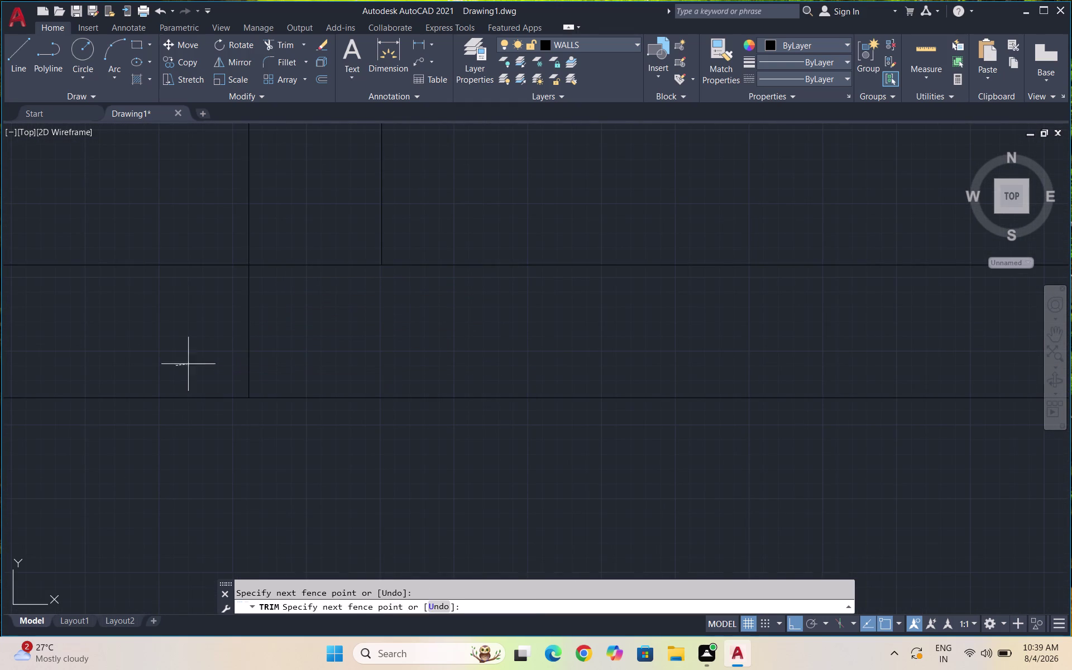
drag(198, 360, 273, 314)
scroll(down, 3)
Inspect the remaining wall junctions around the plan, then end TRIM with Esc.
drag(316, 254, 283, 301)
scroll(down, 3)
scroll(down, 3)
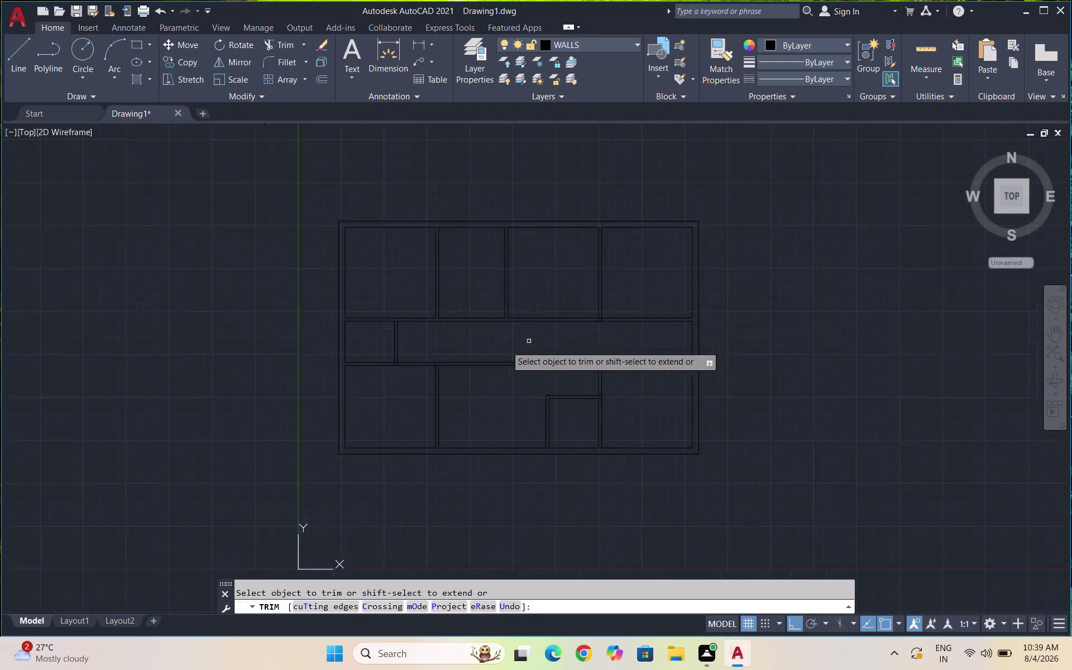
scroll(down, 3)
scroll(up, 3)
scroll(up, 3)
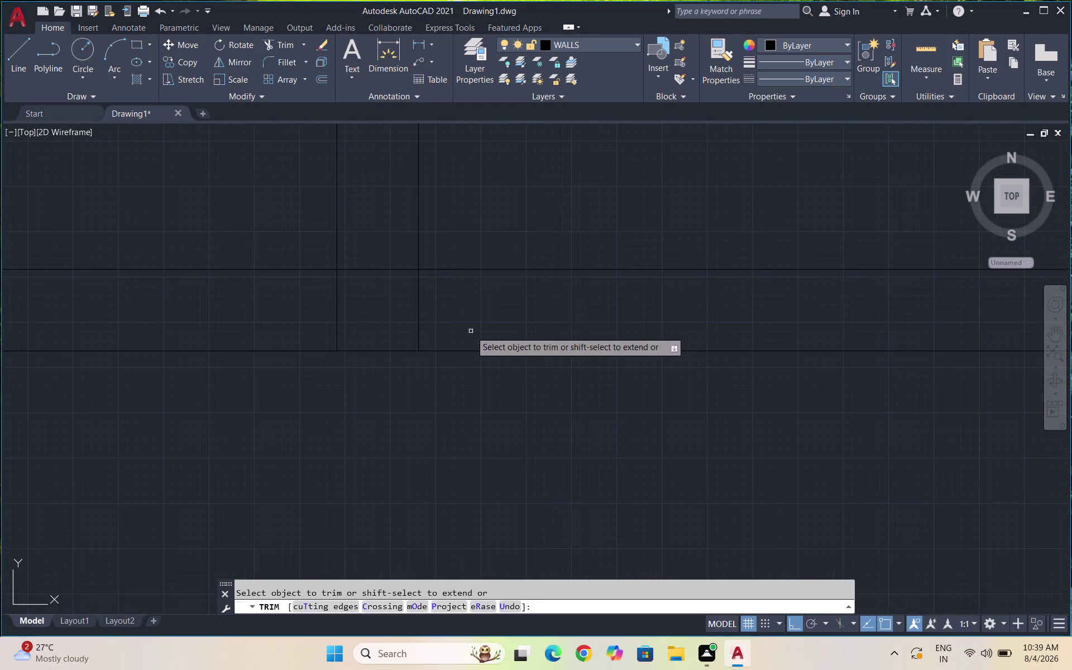
drag(448, 310, 393, 252)
scroll(down, 3)
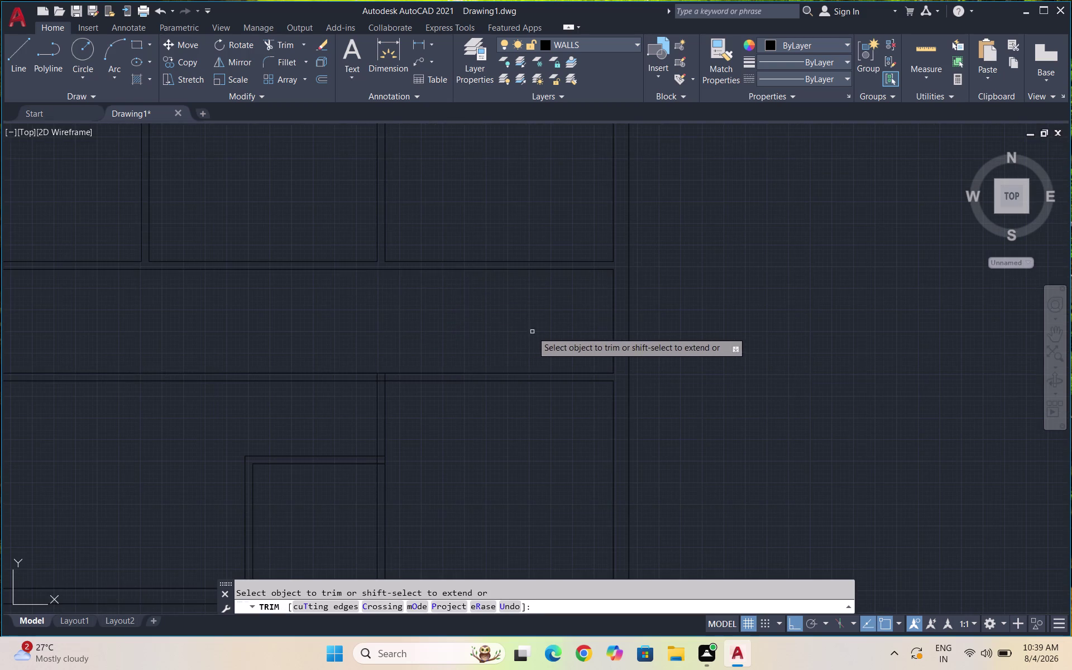
scroll(down, 3)
scroll(up, 3)
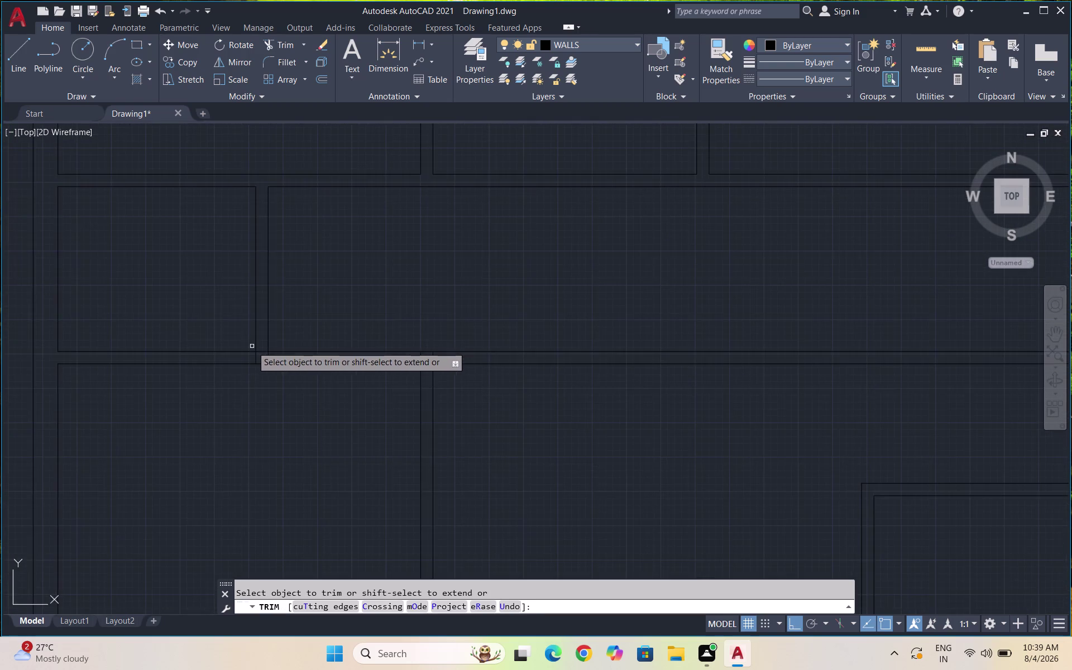
scroll(up, 3)
drag(309, 372, 283, 344)
scroll(down, 3)
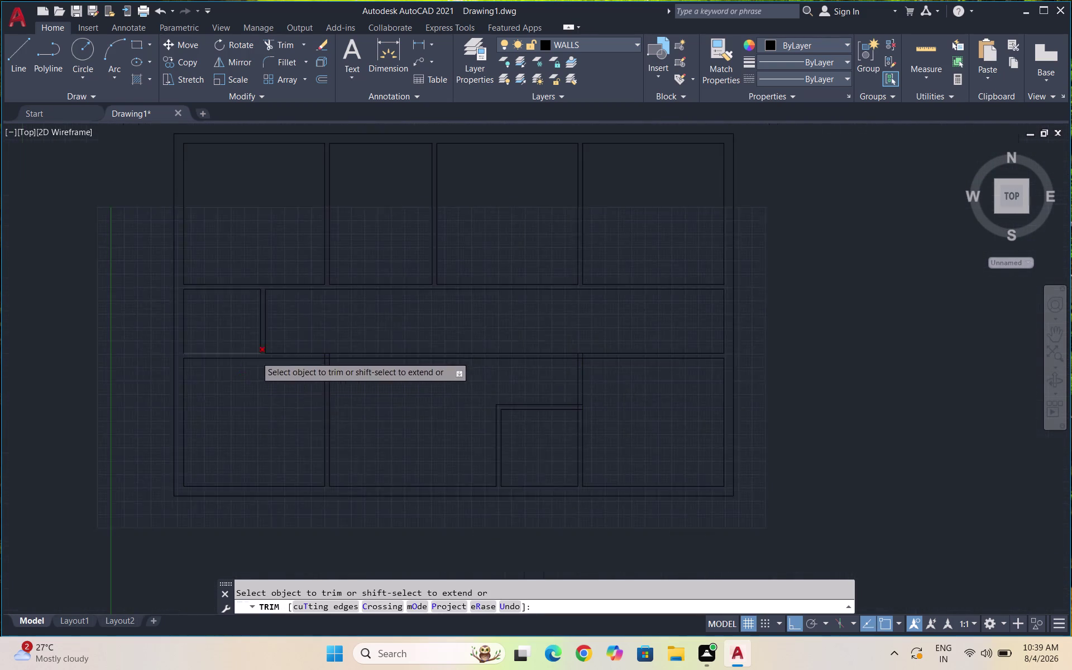
scroll(up, 3)
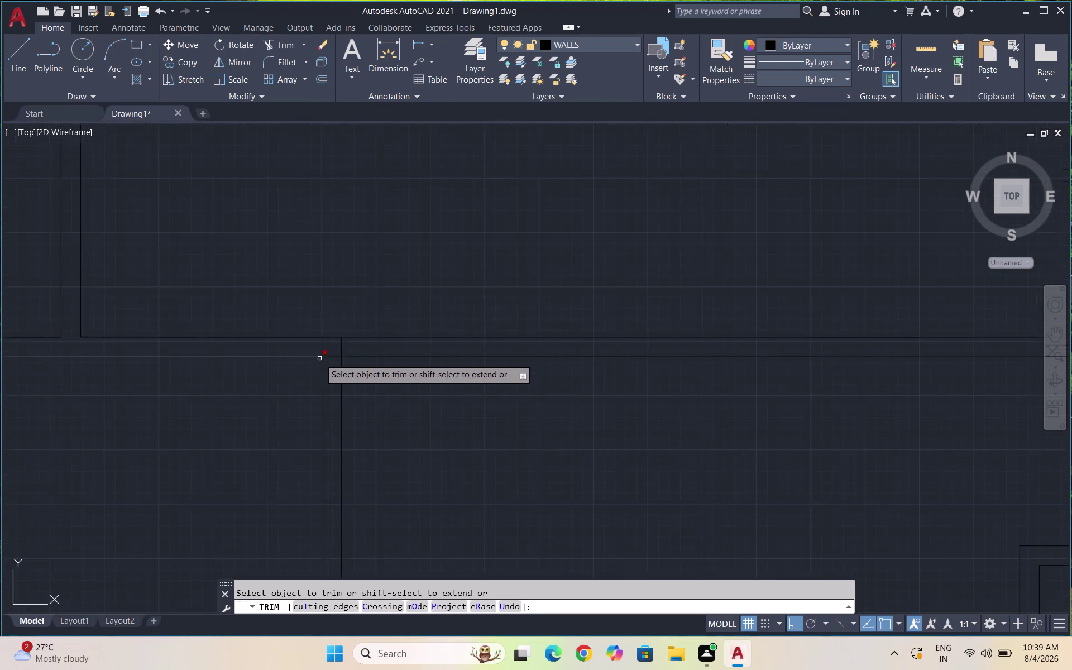
scroll(up, 3)
drag(462, 323, 286, 324)
drag(374, 330, 379, 414)
scroll(down, 3)
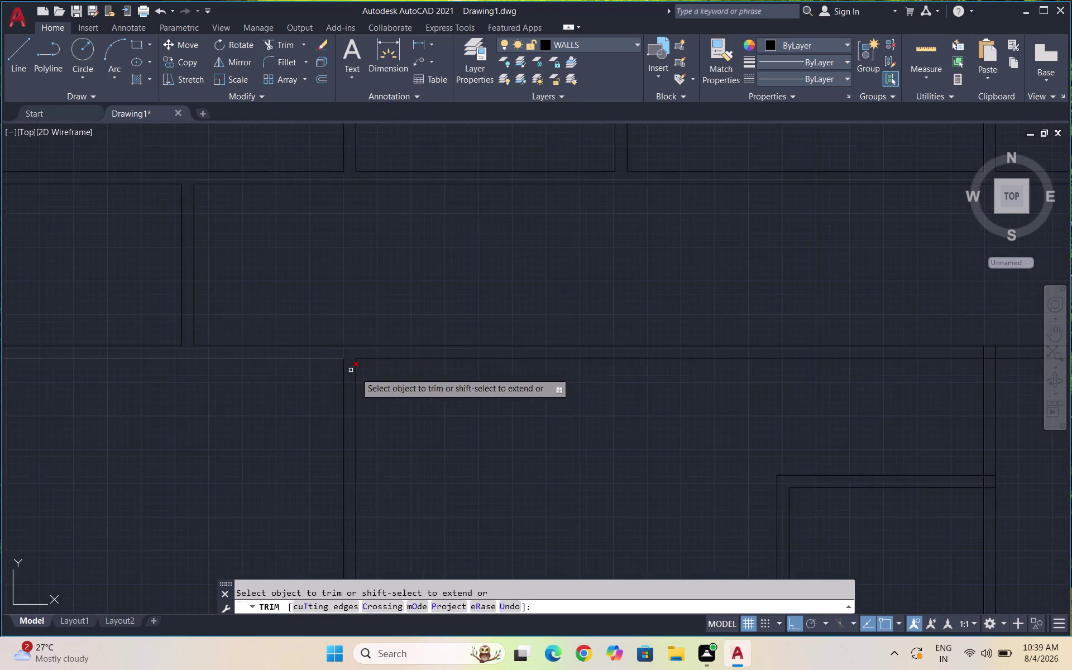
scroll(down, 3)
scroll(up, 3)
scroll(up, 3)
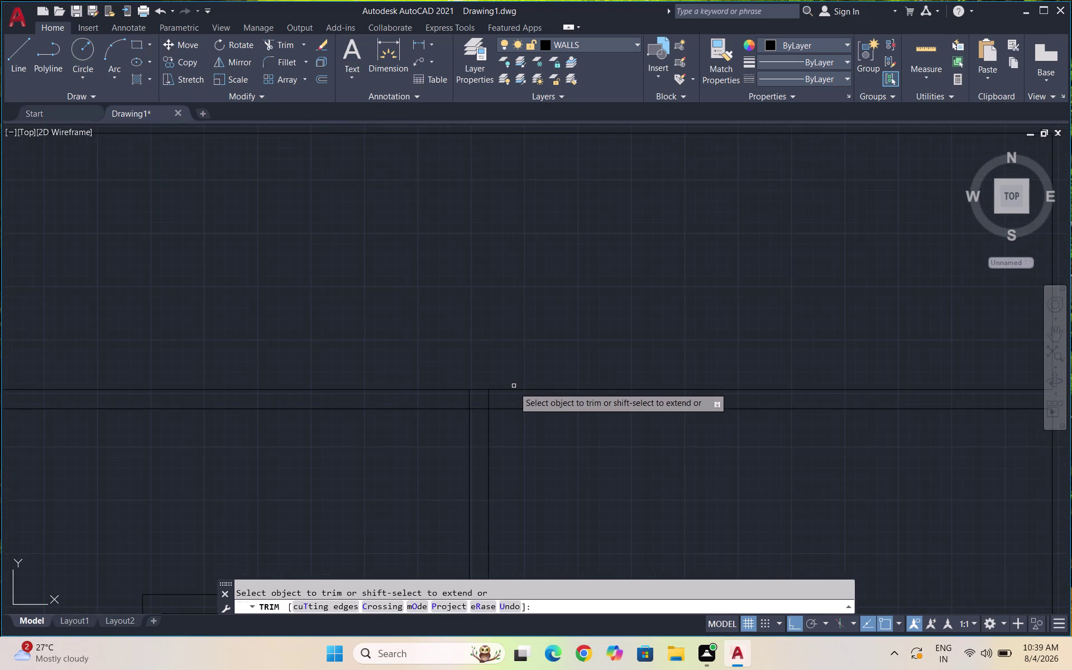
scroll(up, 3)
drag(488, 400, 331, 481)
scroll(down, 3)
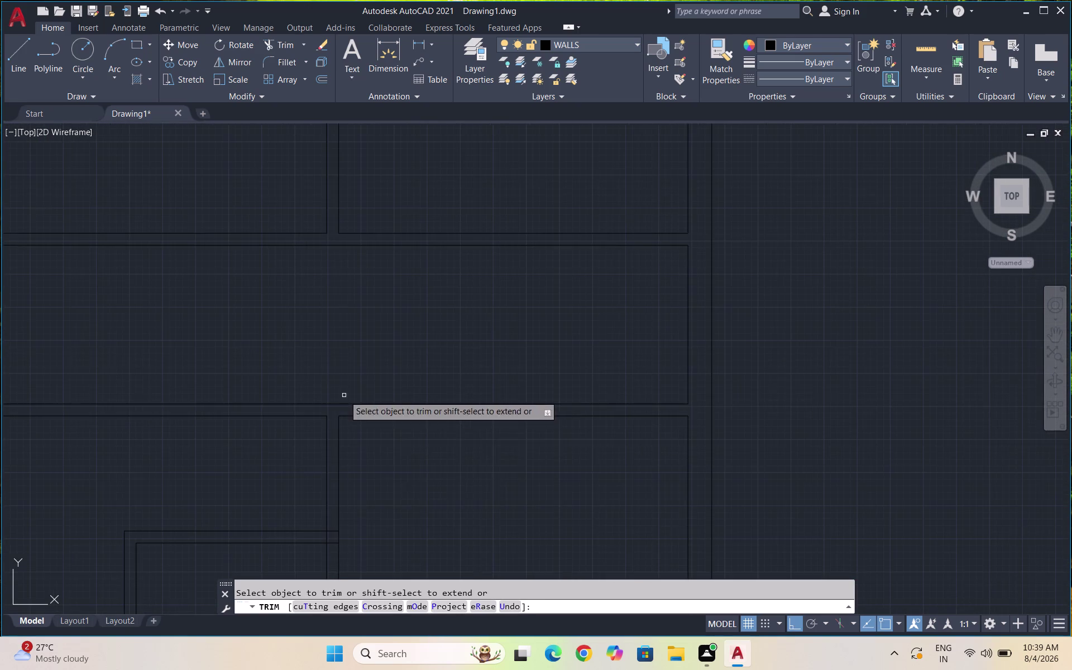
scroll(down, 3)
scroll(up, 3)
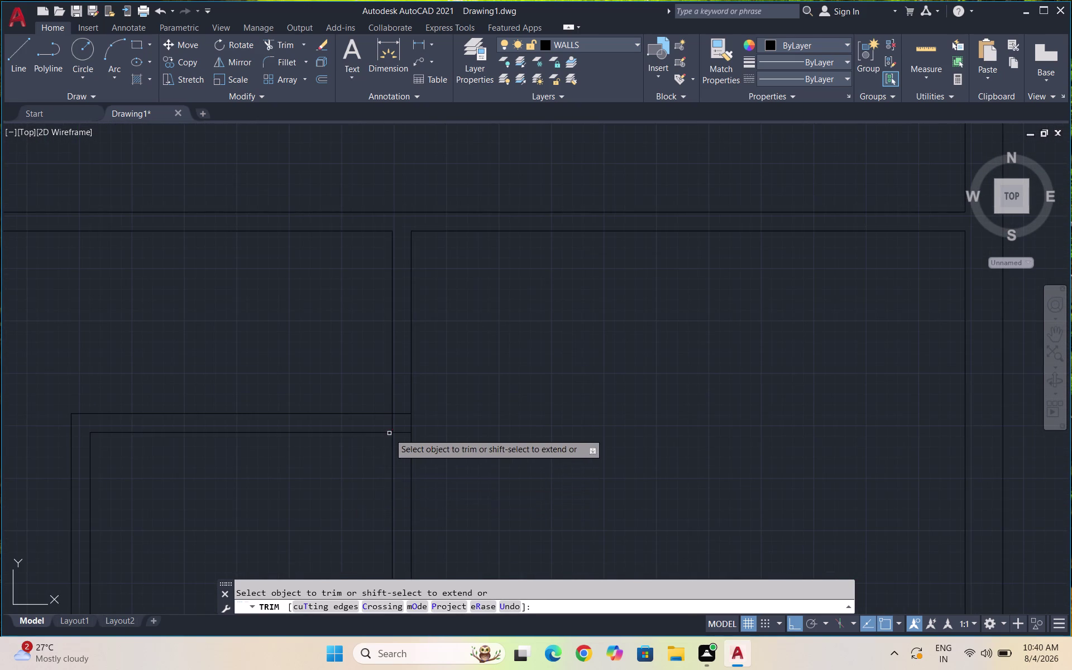
scroll(up, 3)
drag(471, 436, 386, 388)
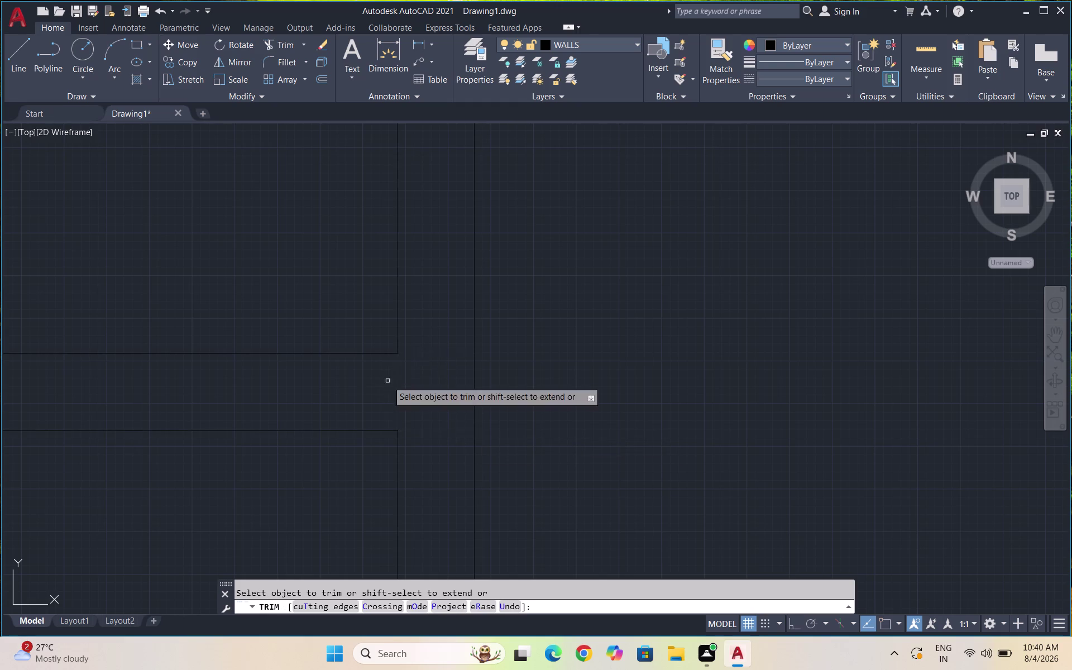
scroll(down, 3)
scroll(down, 3)
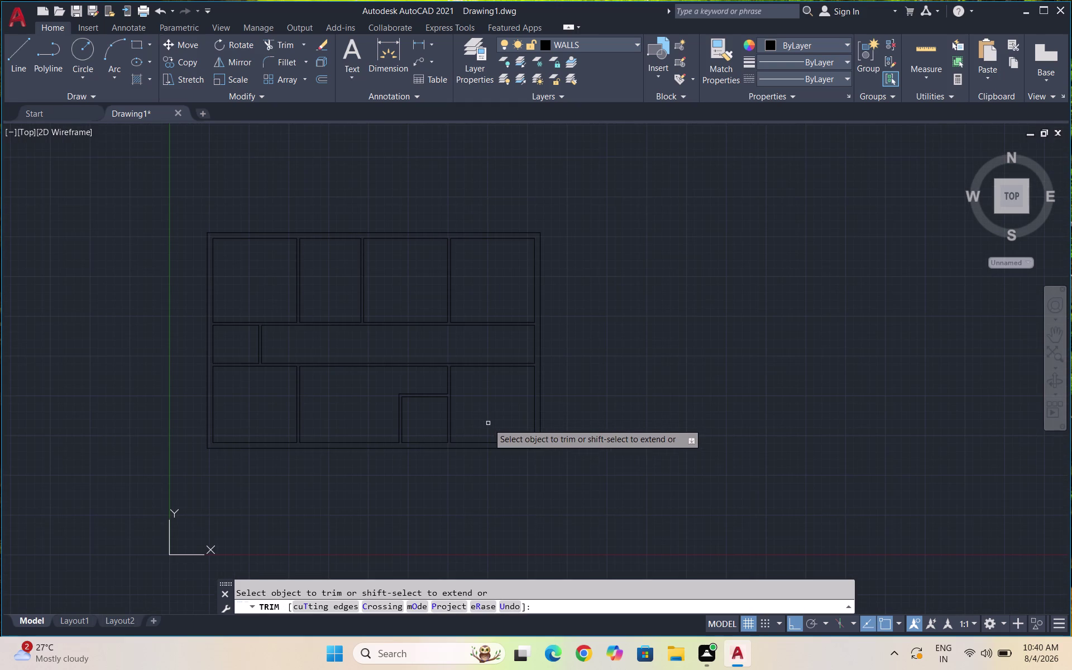
key(Escape)
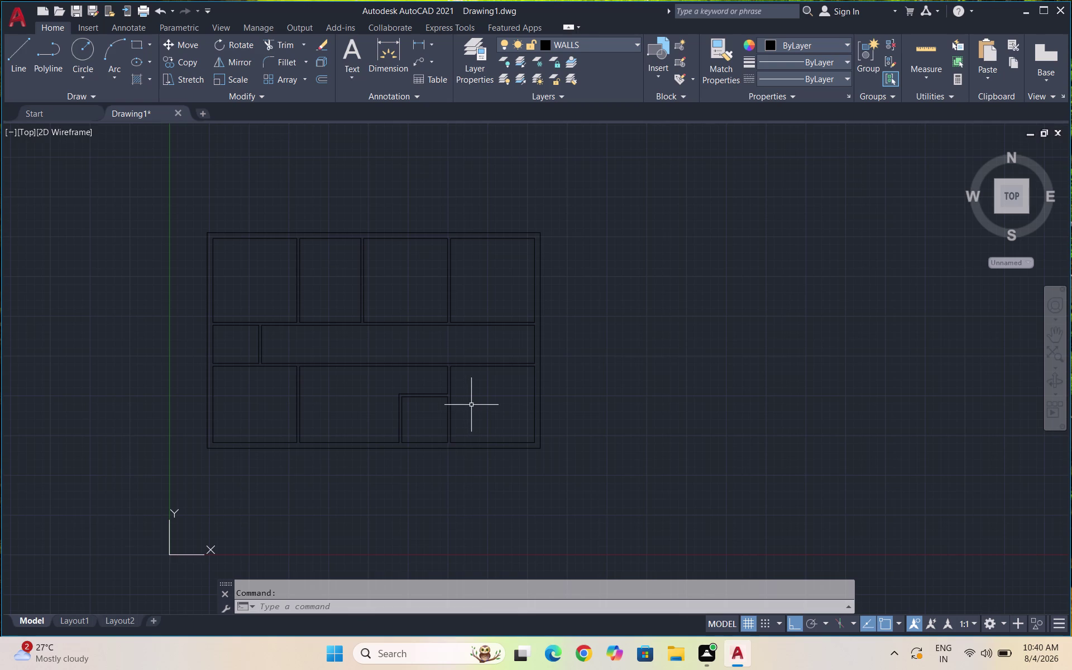
Open the Measure dropdown in the Home tab's Utilities panel.
click(911, 64)
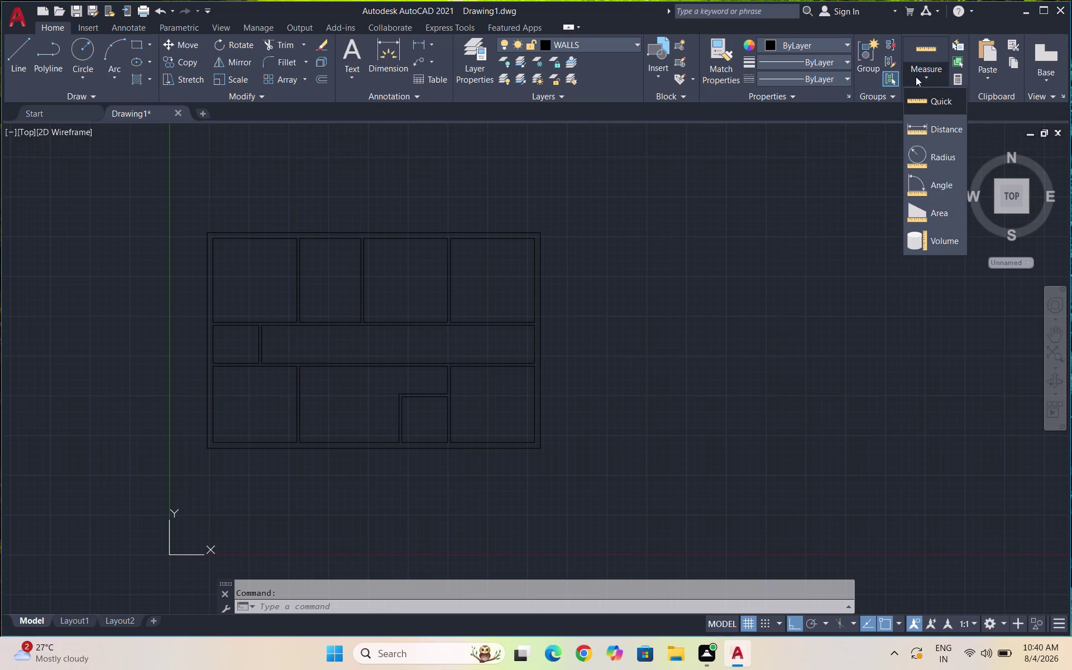
Measure the distance between the top-left and top-right outer wall corners, then cancel.
click(932, 125)
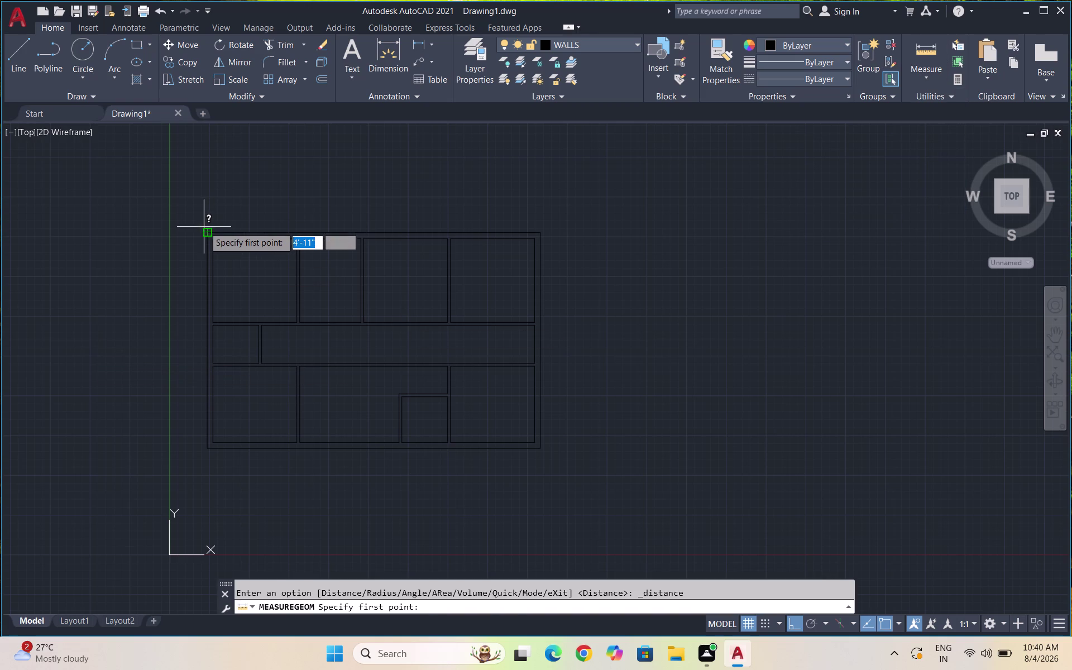
click(206, 230)
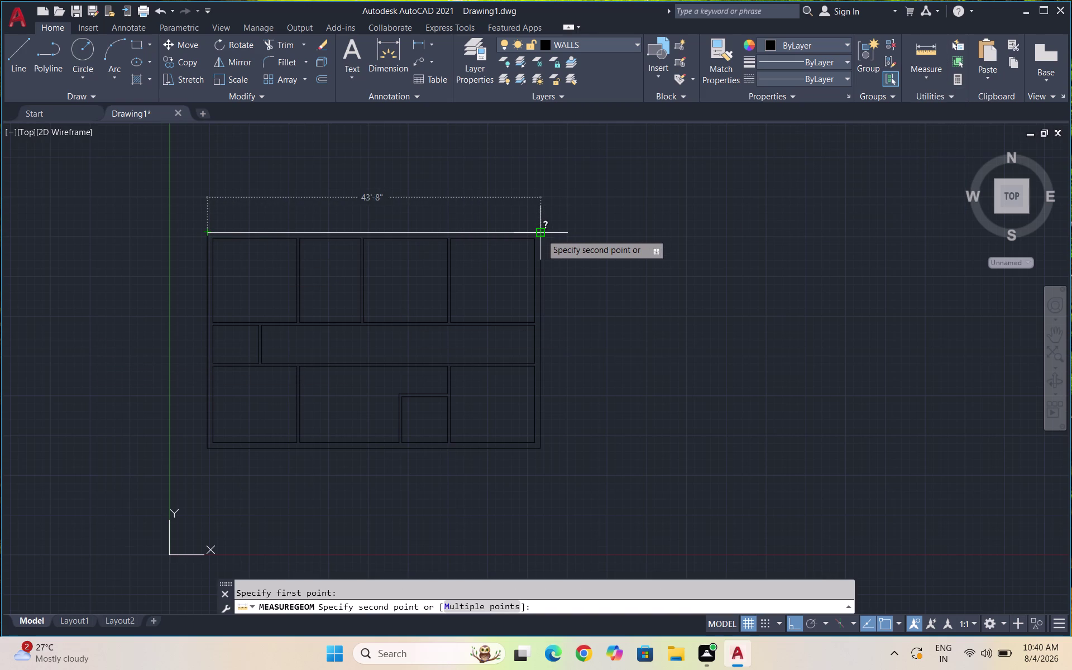
click(536, 234)
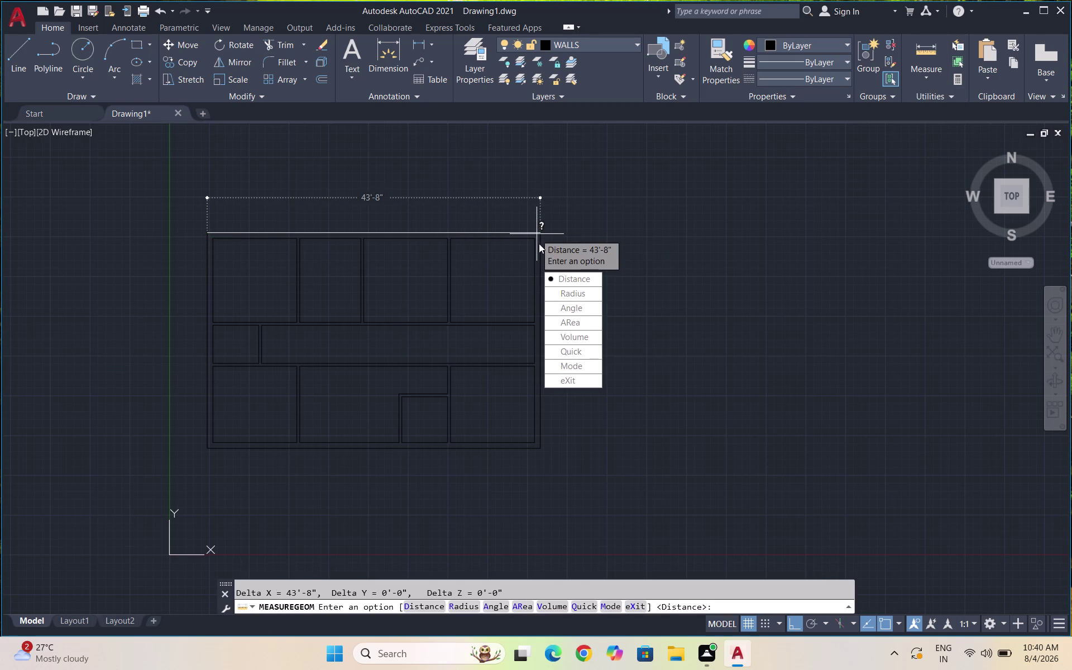
drag(558, 275, 525, 216)
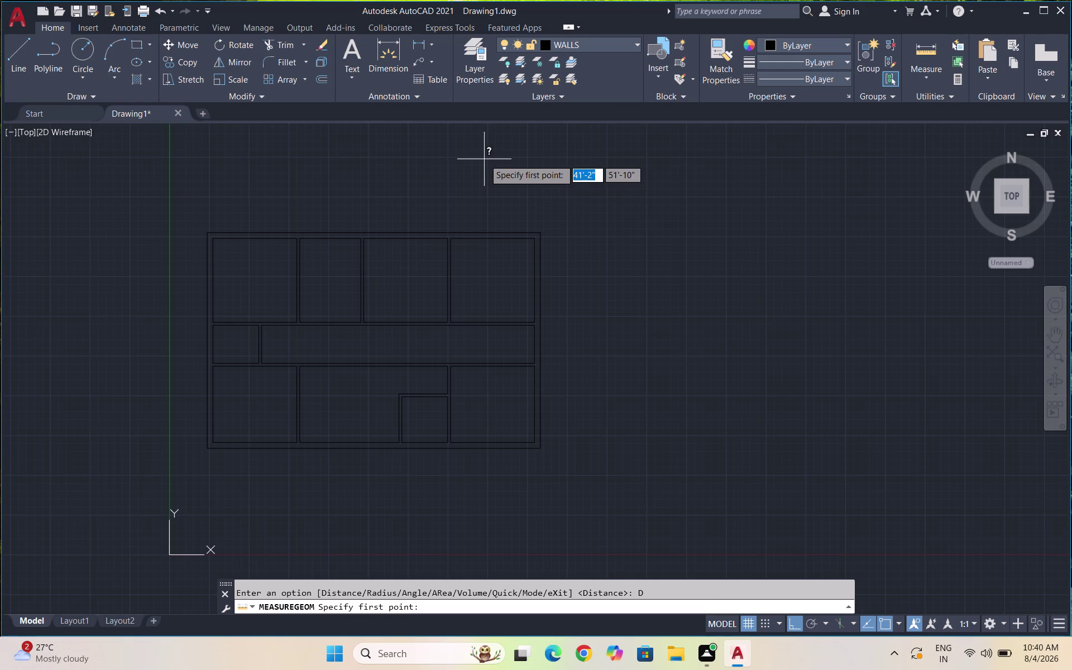
key(Escape)
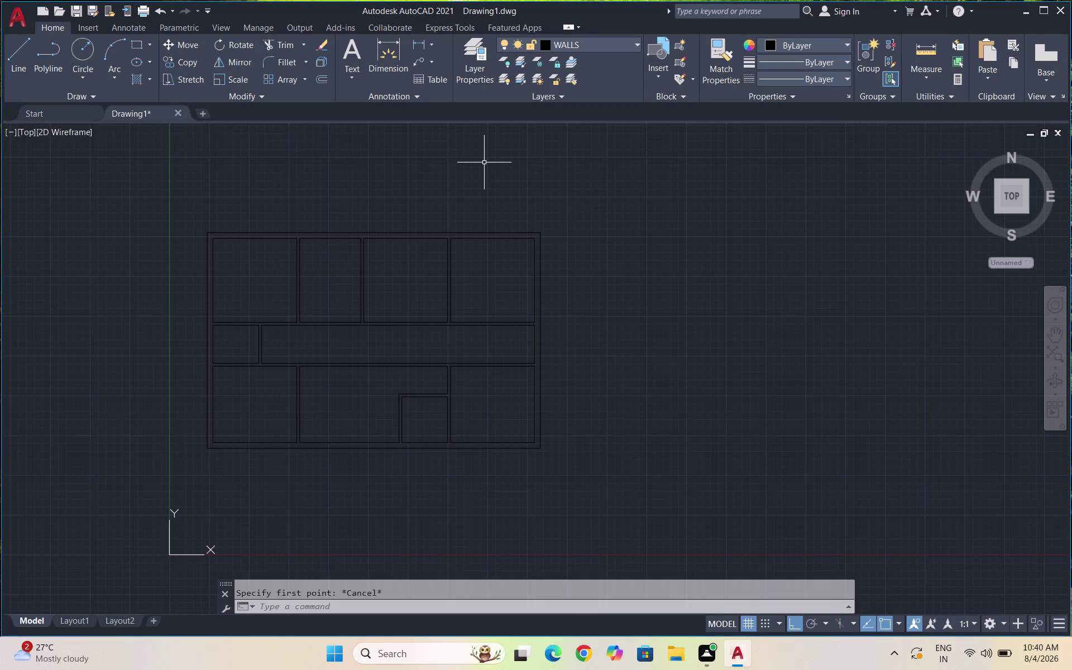
key(Escape)
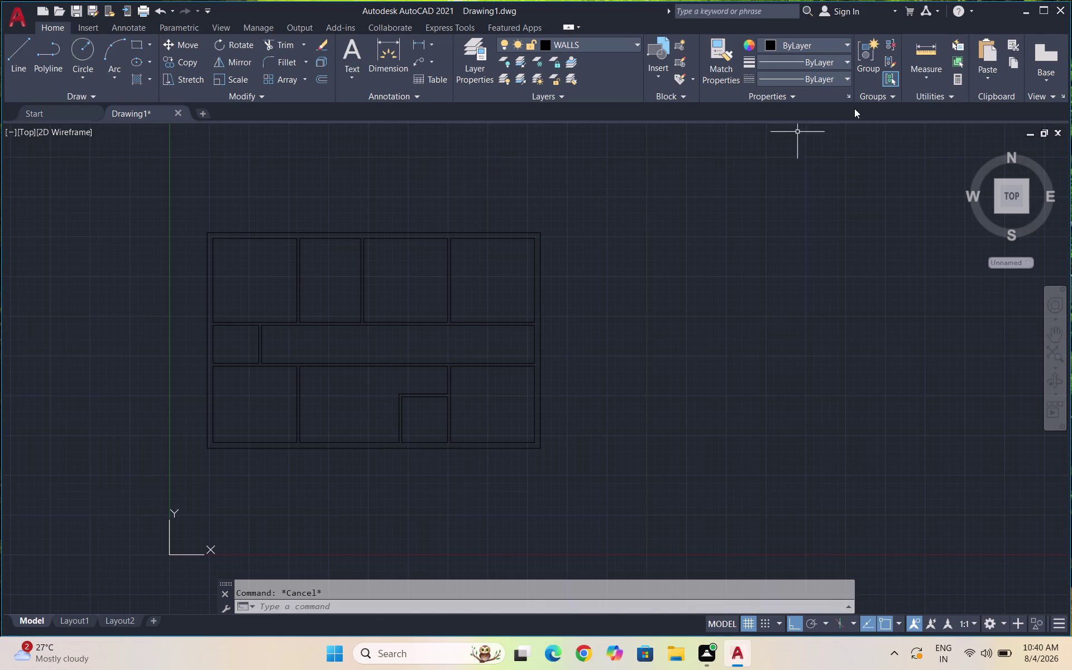
Re-run Measure Distance across the top outer wall corners, reading 43'-8".
click(913, 79)
click(919, 100)
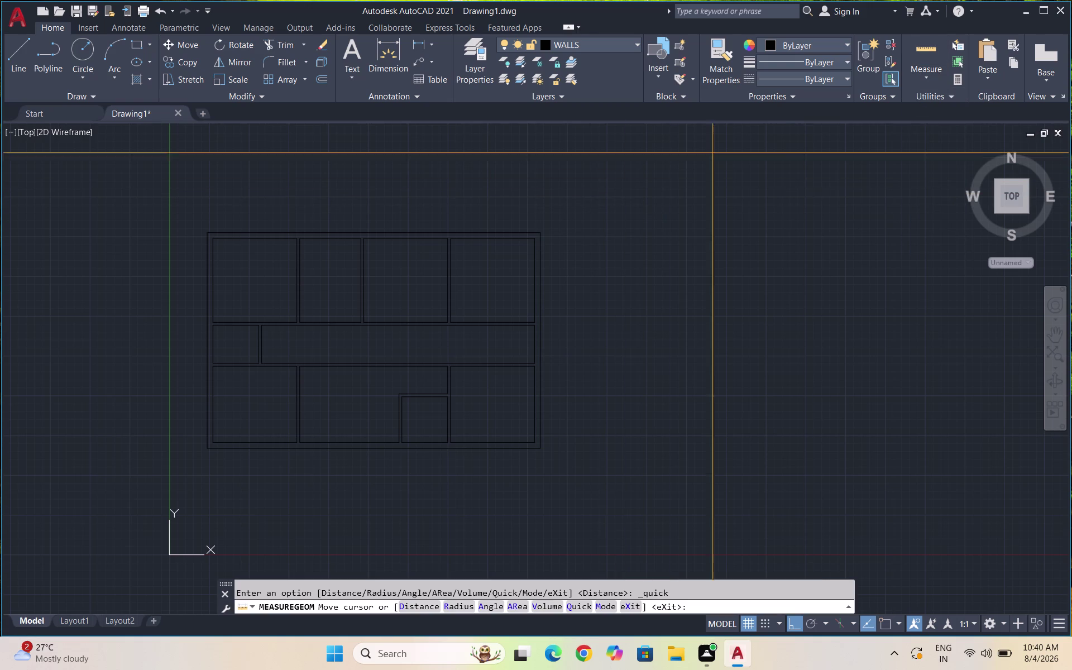
click(929, 84)
click(945, 123)
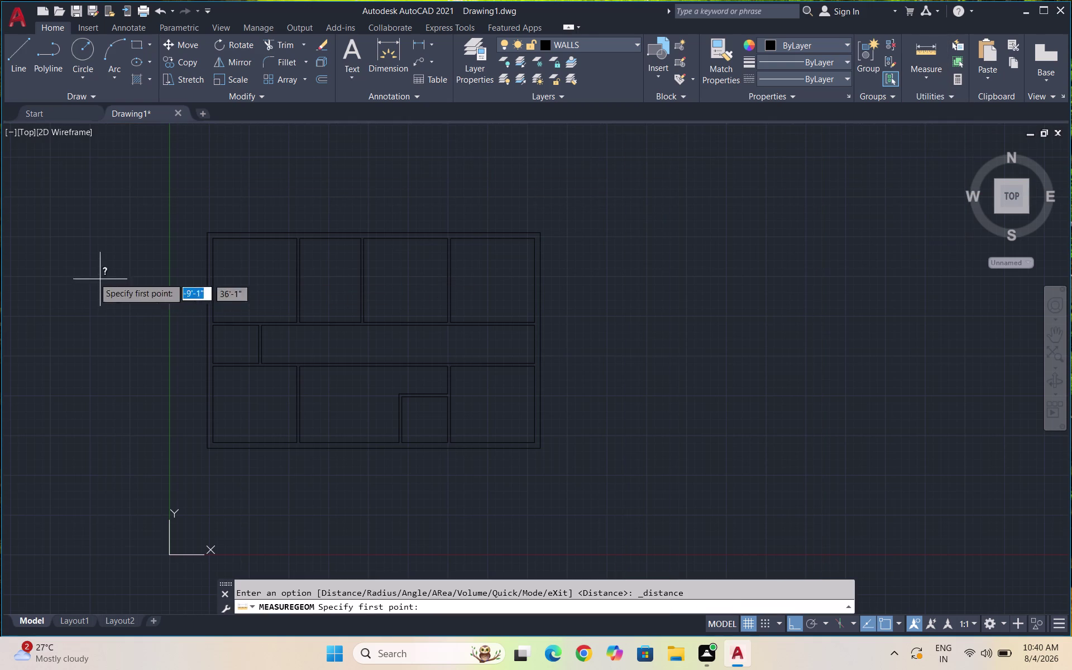
click(206, 233)
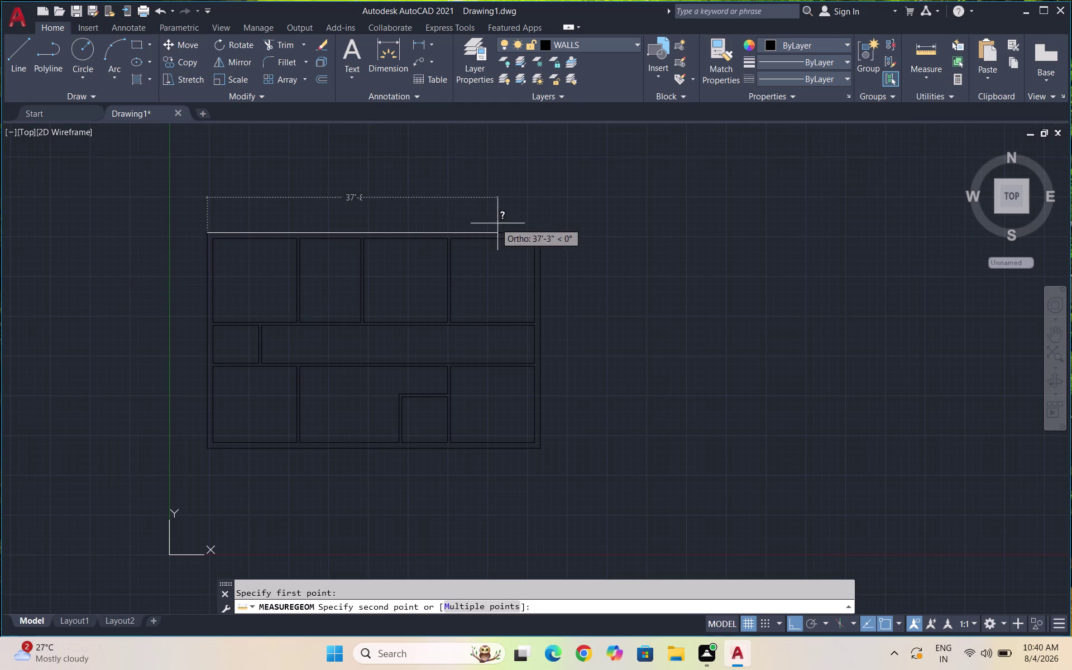
scroll(up, 3)
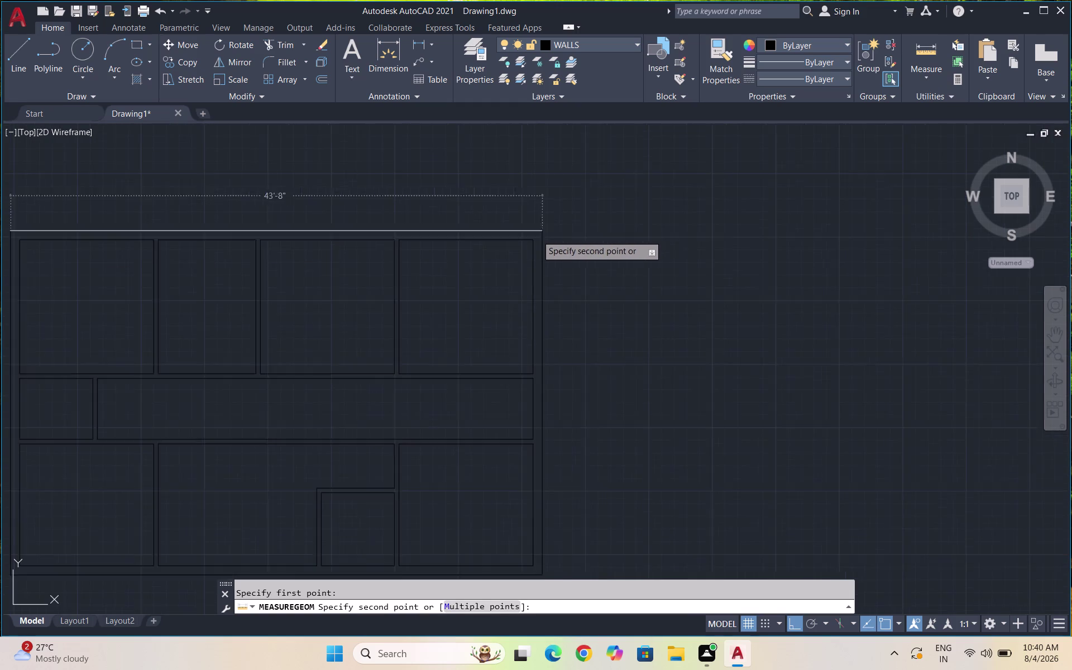
scroll(up, 3)
click(551, 224)
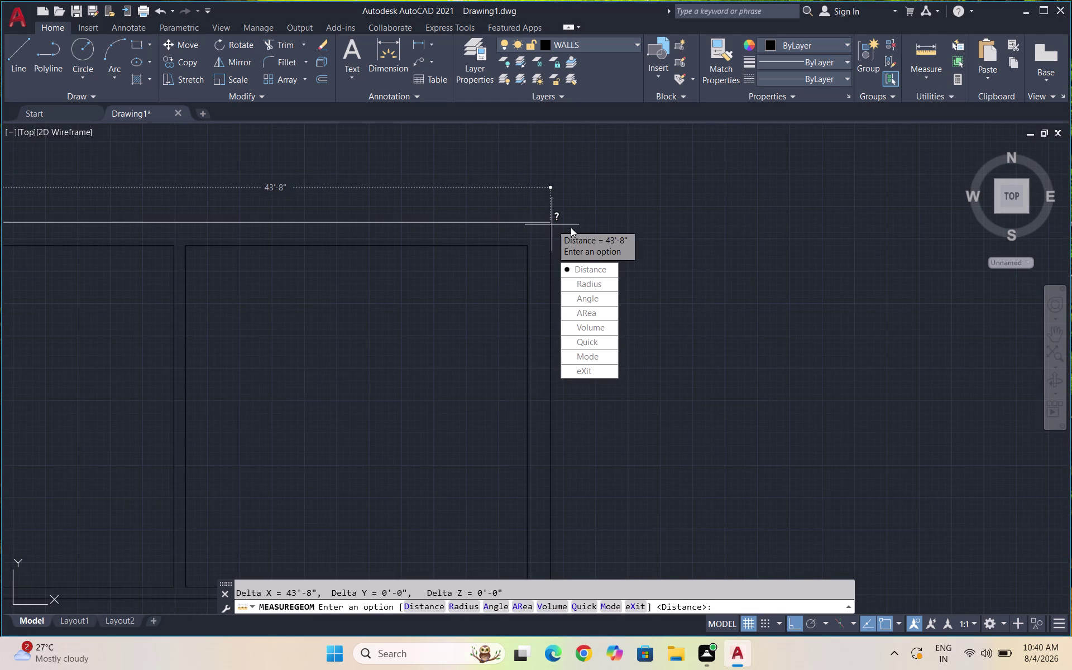